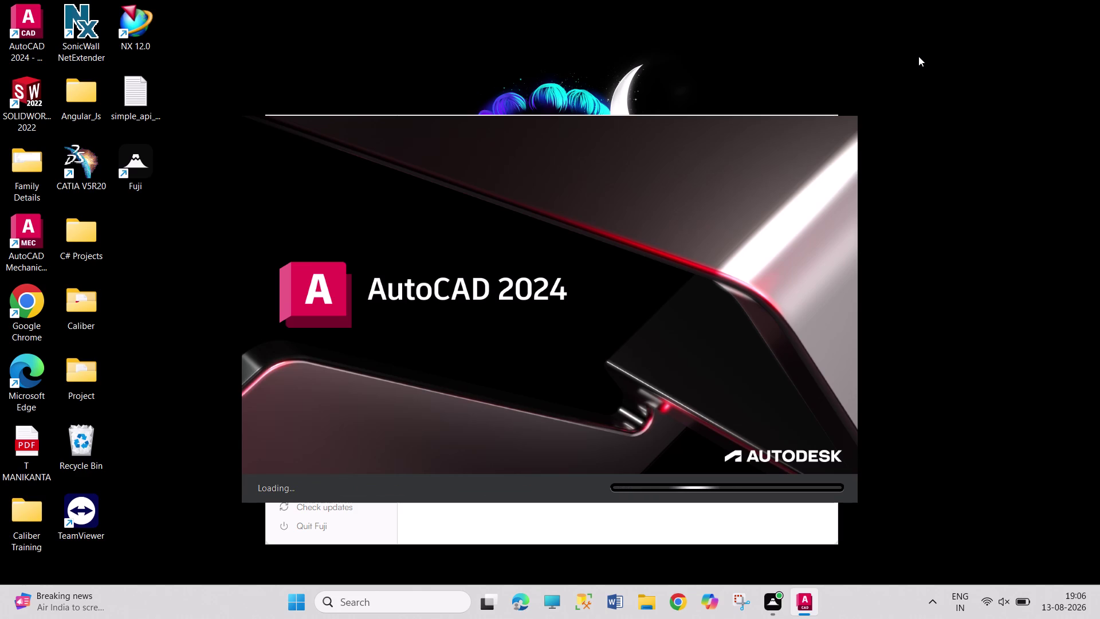
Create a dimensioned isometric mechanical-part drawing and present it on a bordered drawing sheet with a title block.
Refresh the desktop twice while the AutoCAD 2024 splash screen loads.
drag(871, 0, 1083, 587)
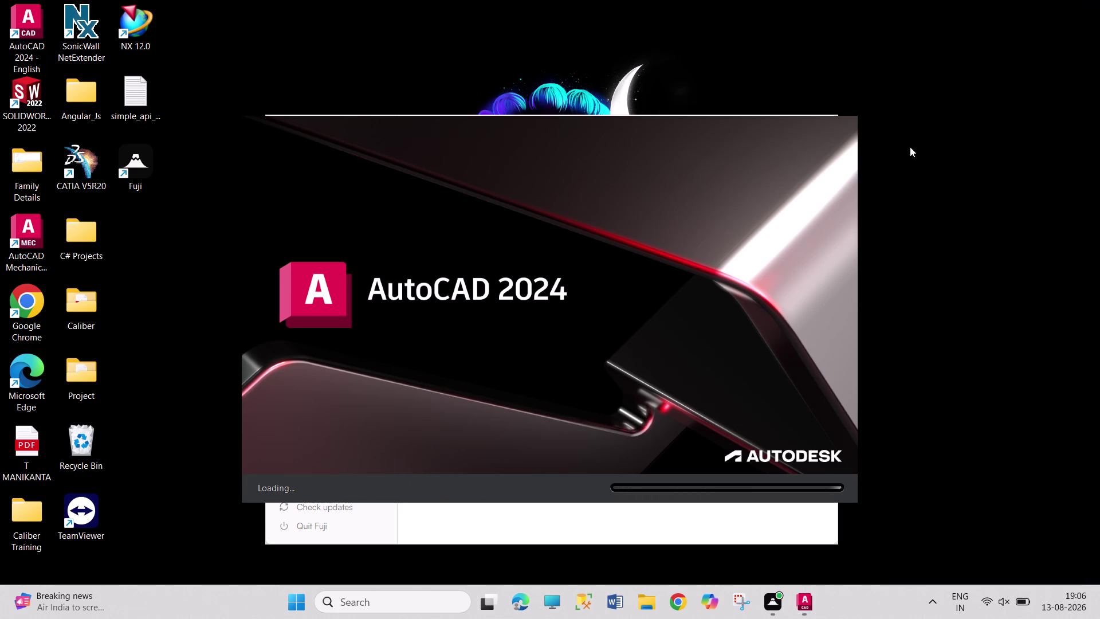
drag(864, 0, 1086, 597)
drag(861, 0, 1094, 483)
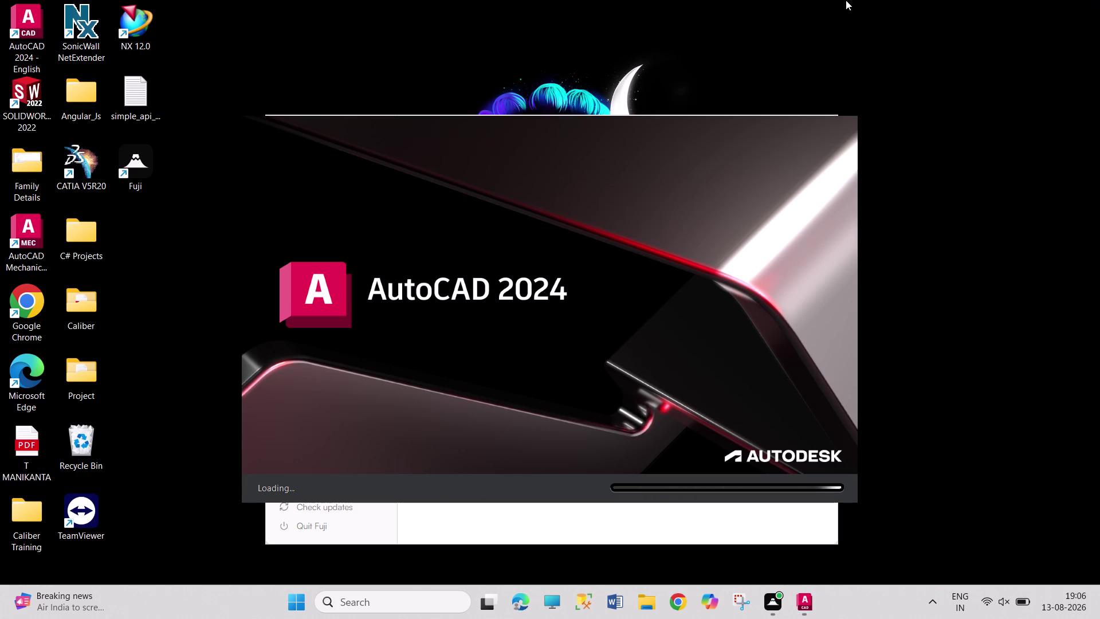
drag(842, 0, 1041, 603)
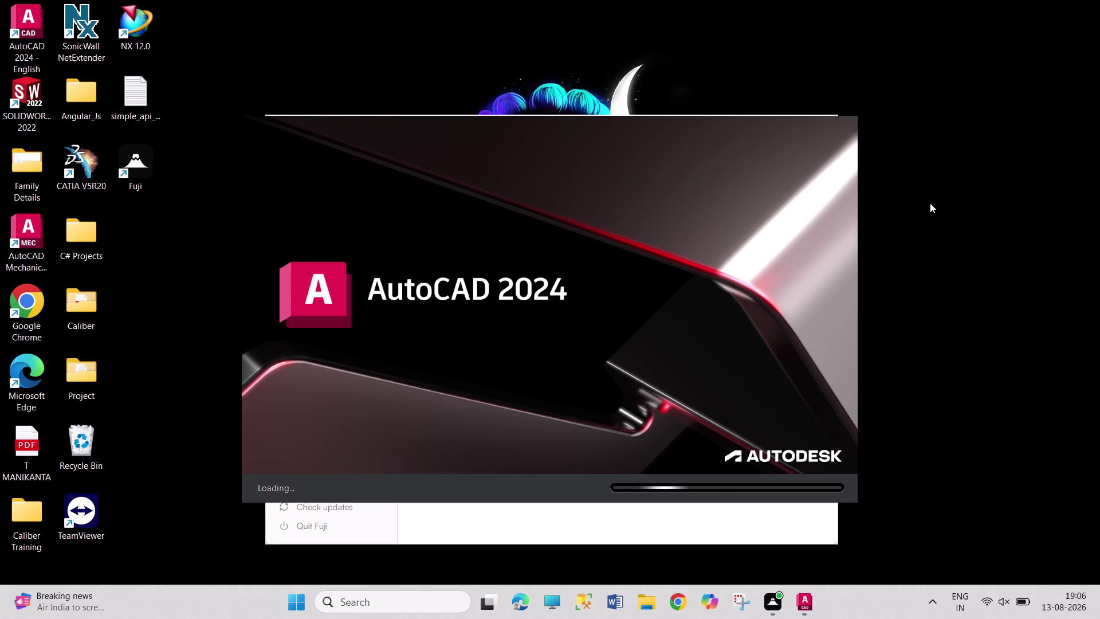
right_click(929, 203)
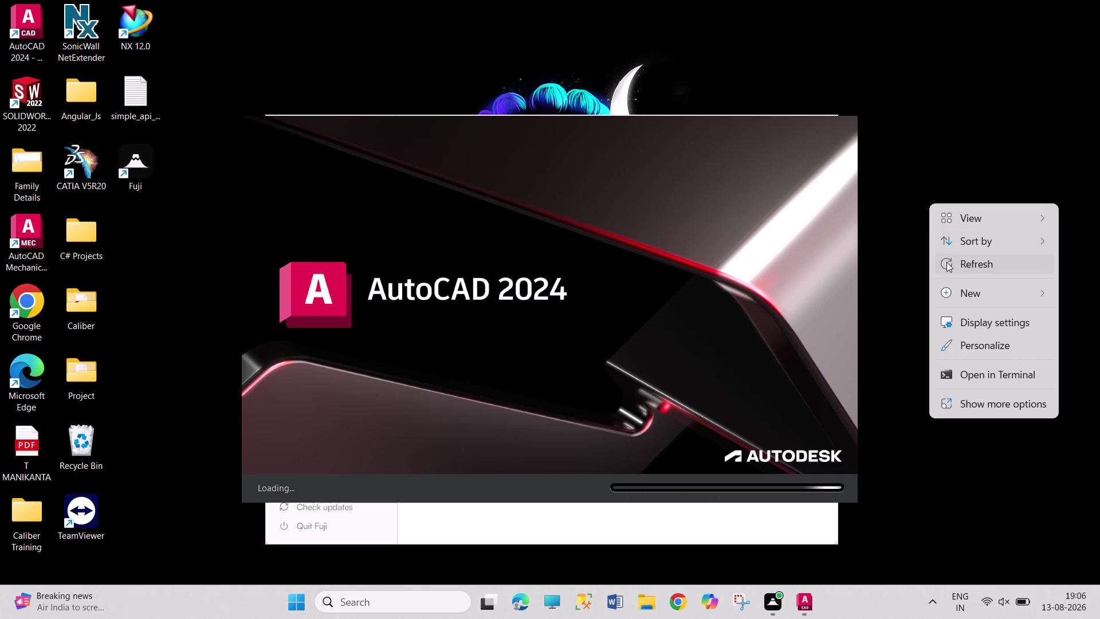
click(946, 262)
right_click(927, 204)
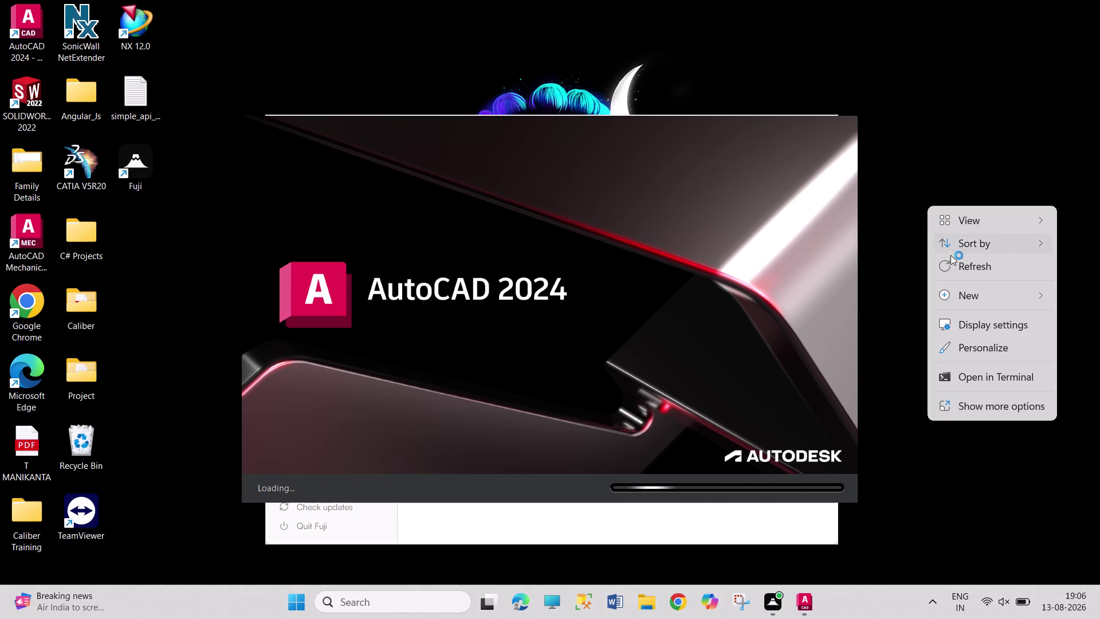
click(950, 261)
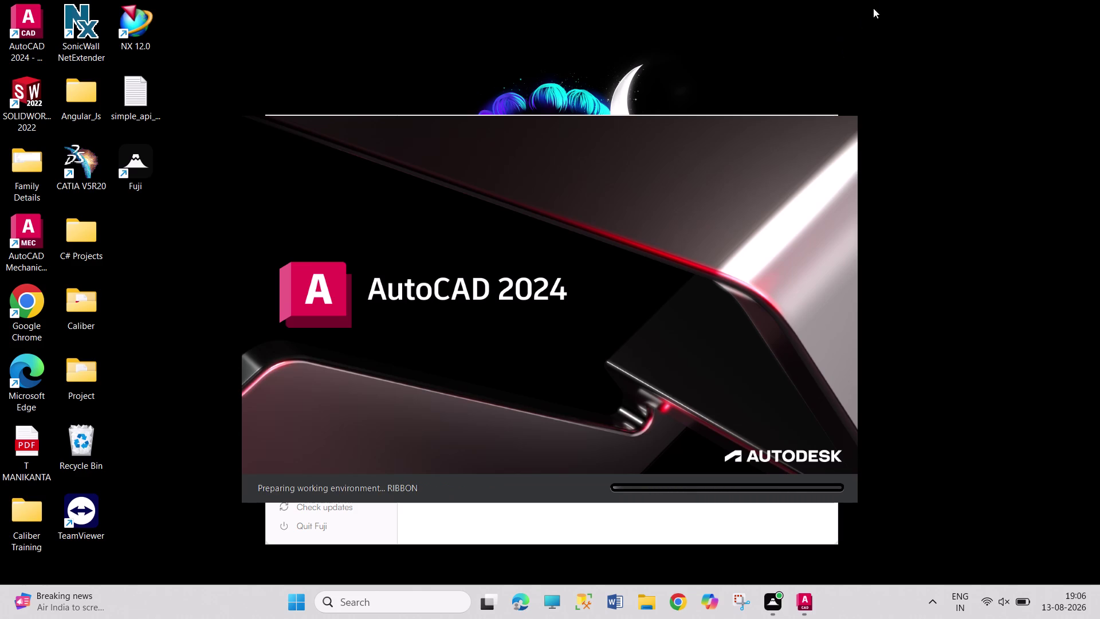
Wait for the AutoCAD 2024 main window to open.
drag(879, 0, 855, 159)
drag(856, 0, 898, 150)
drag(857, 0, 1010, 470)
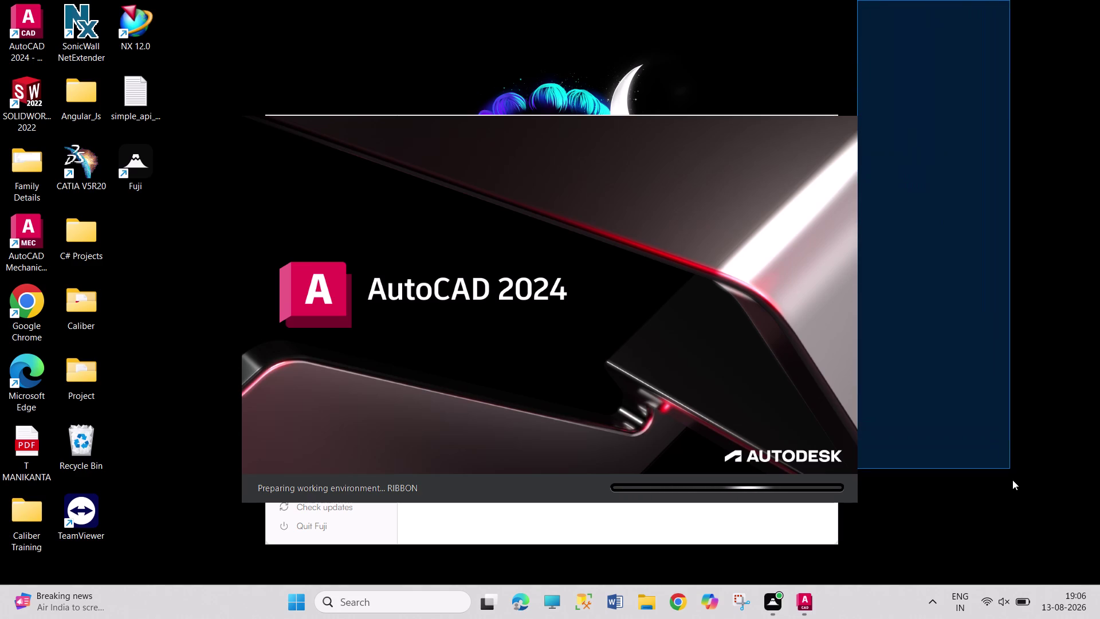
drag(1011, 470, 1099, 586)
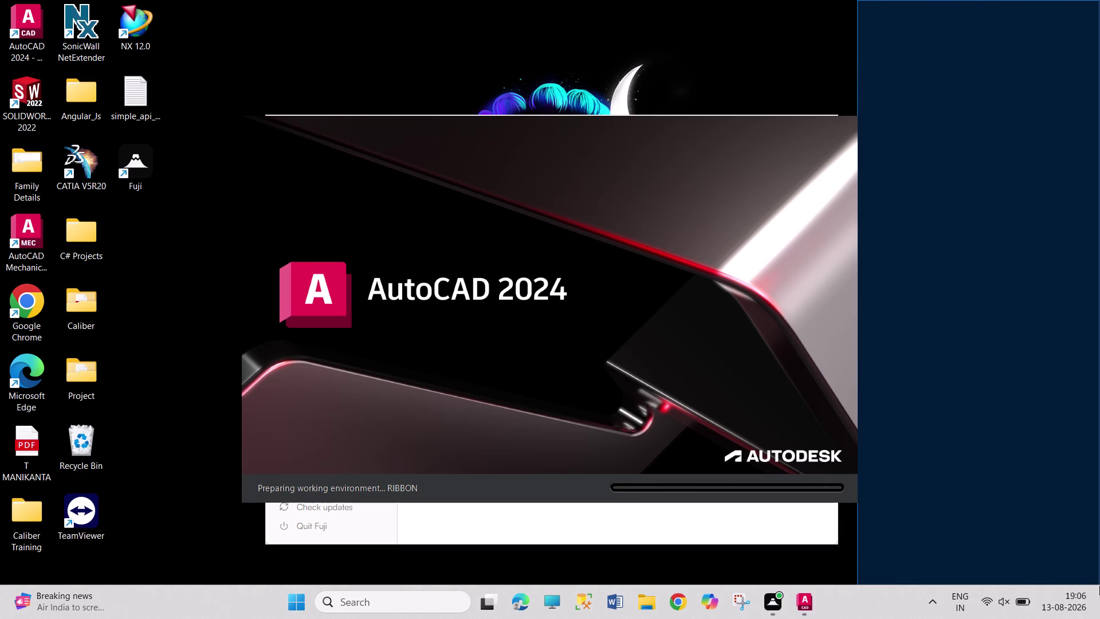
drag(1099, 585, 1099, 582)
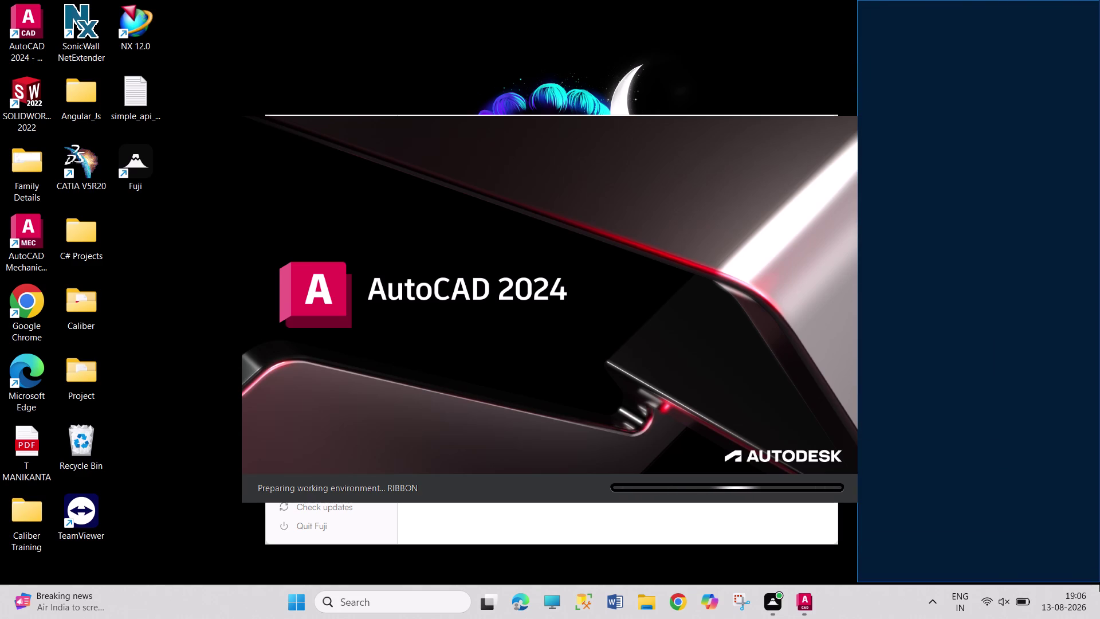
drag(1099, 582, 1019, 486)
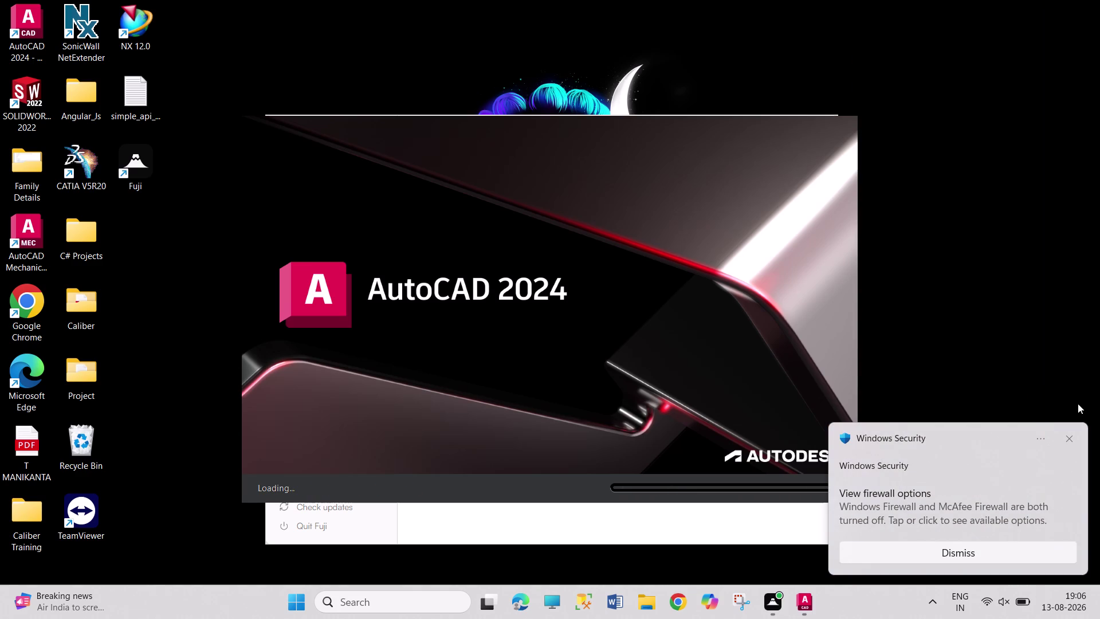
click(1070, 437)
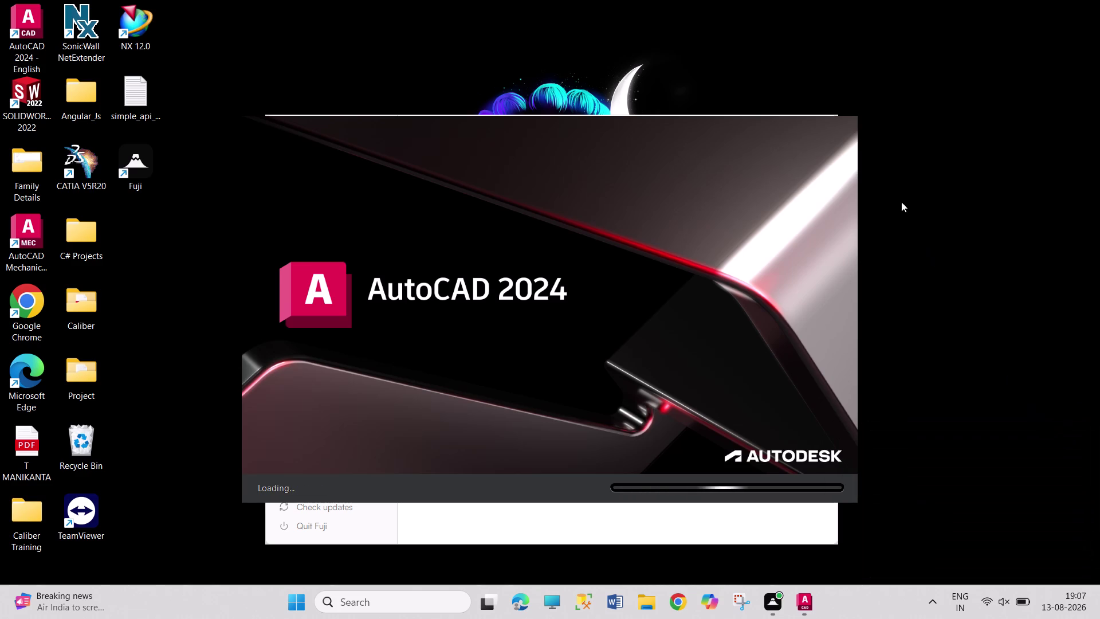
drag(862, 114, 882, 246)
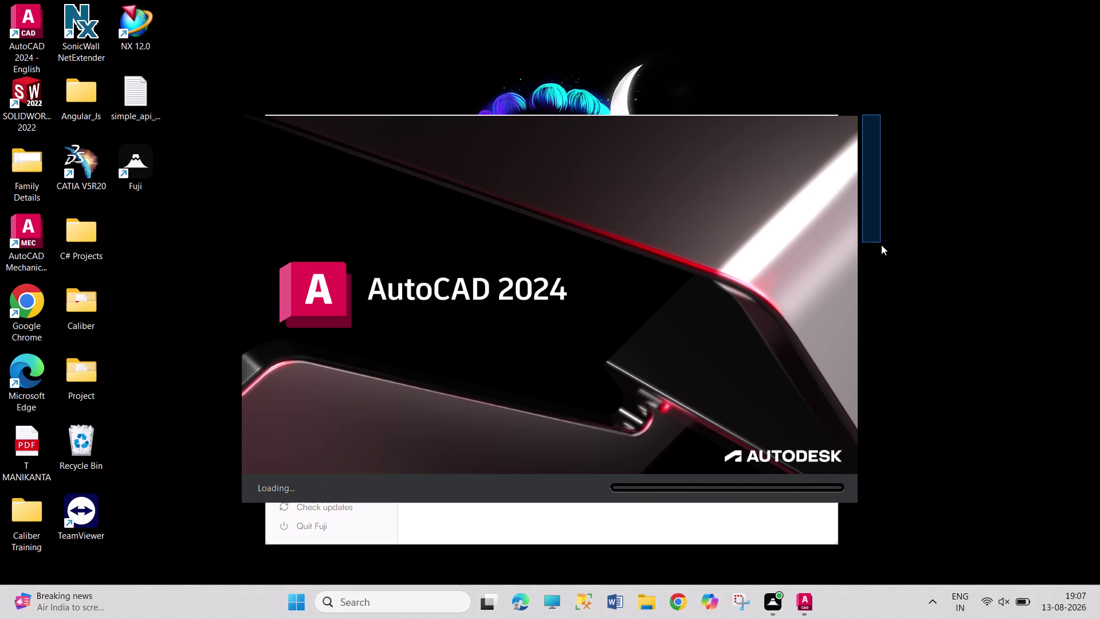
drag(882, 245, 942, 489)
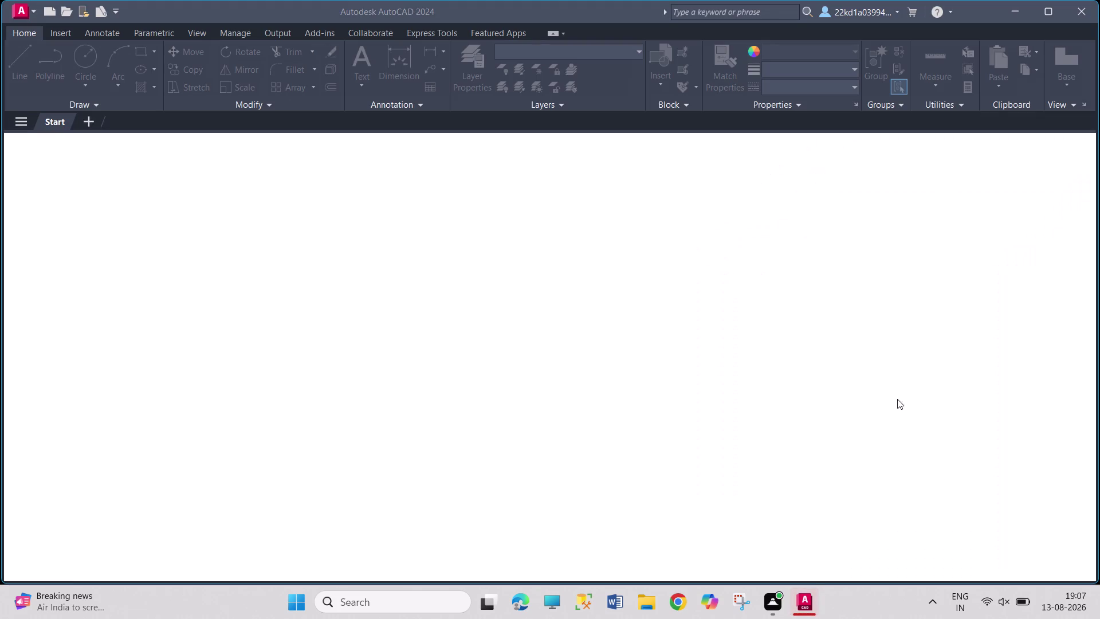
Go to Pictures > Screenshots in File Explorer and open Screenshot 2026-08-13 190541.
click(643, 603)
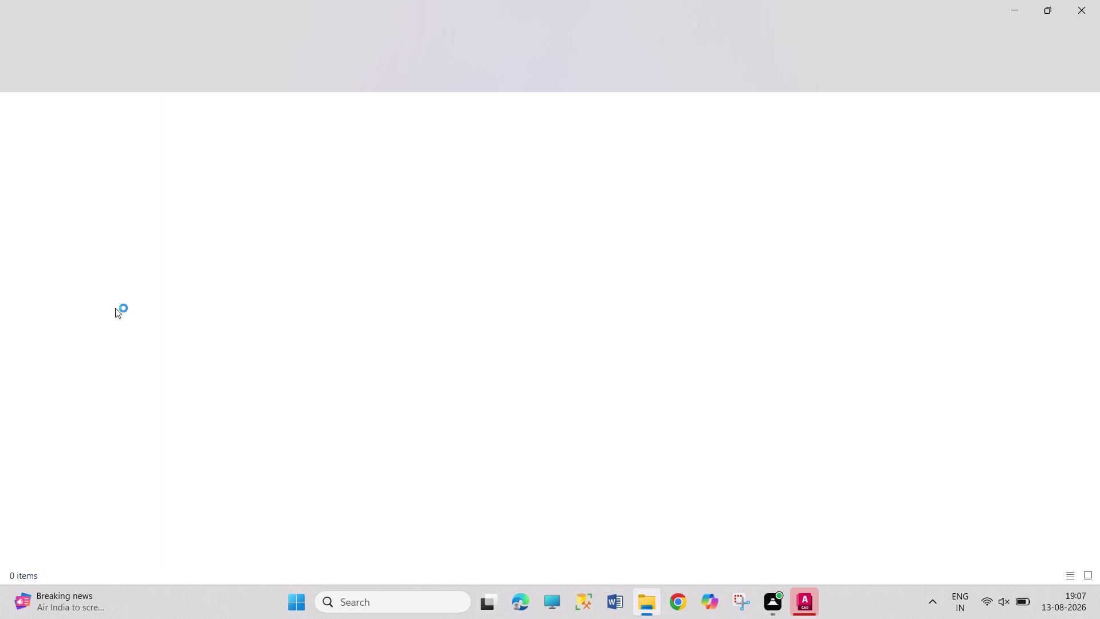
click(108, 366)
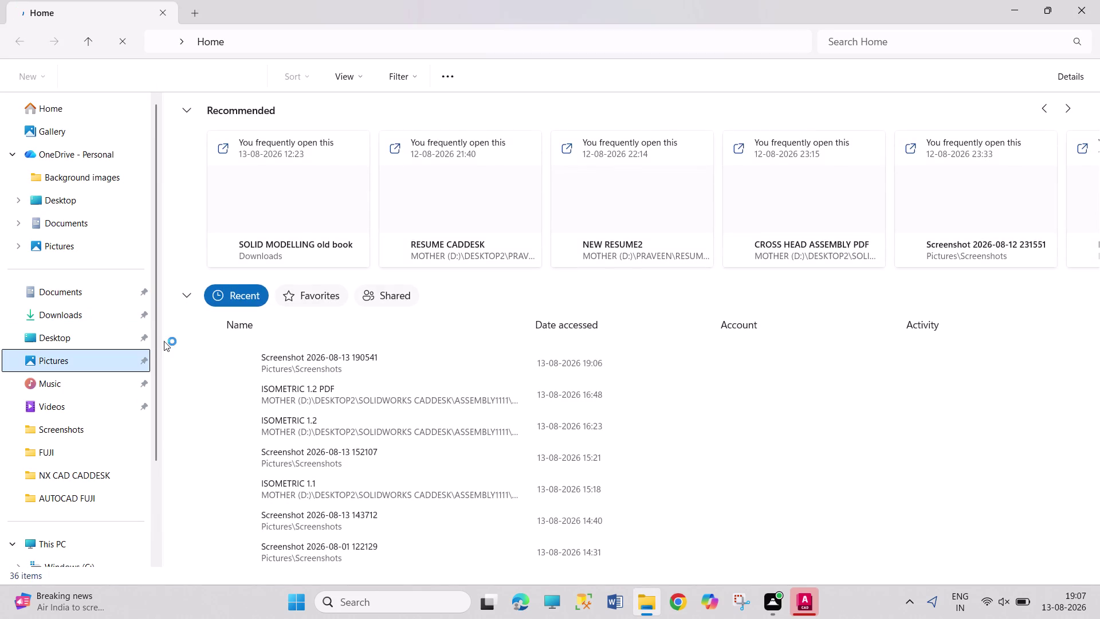
click(376, 142)
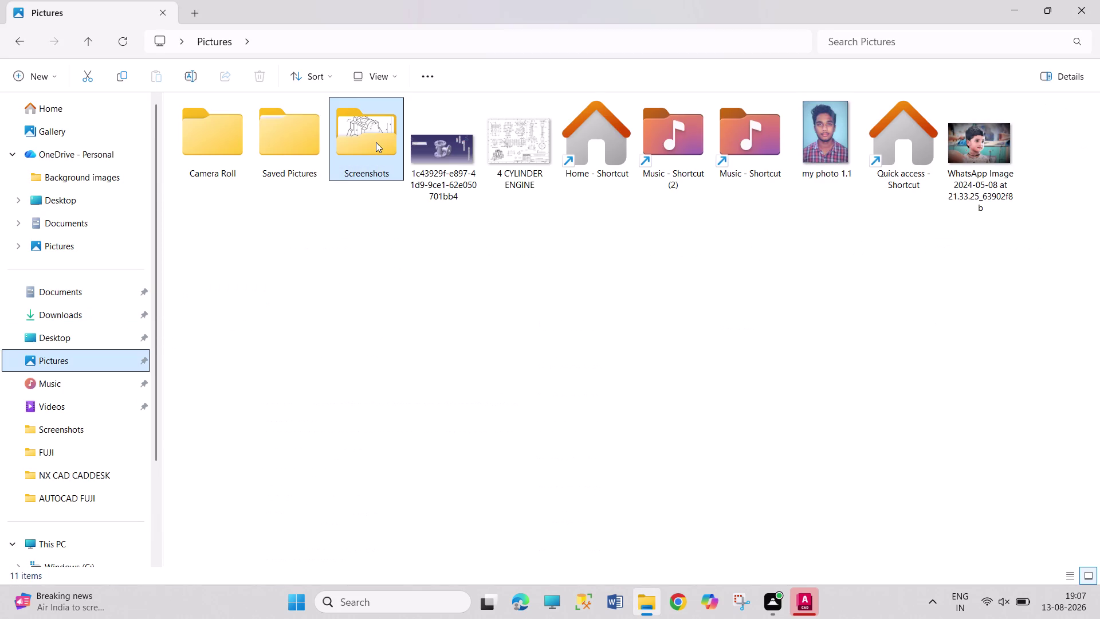
click(376, 142)
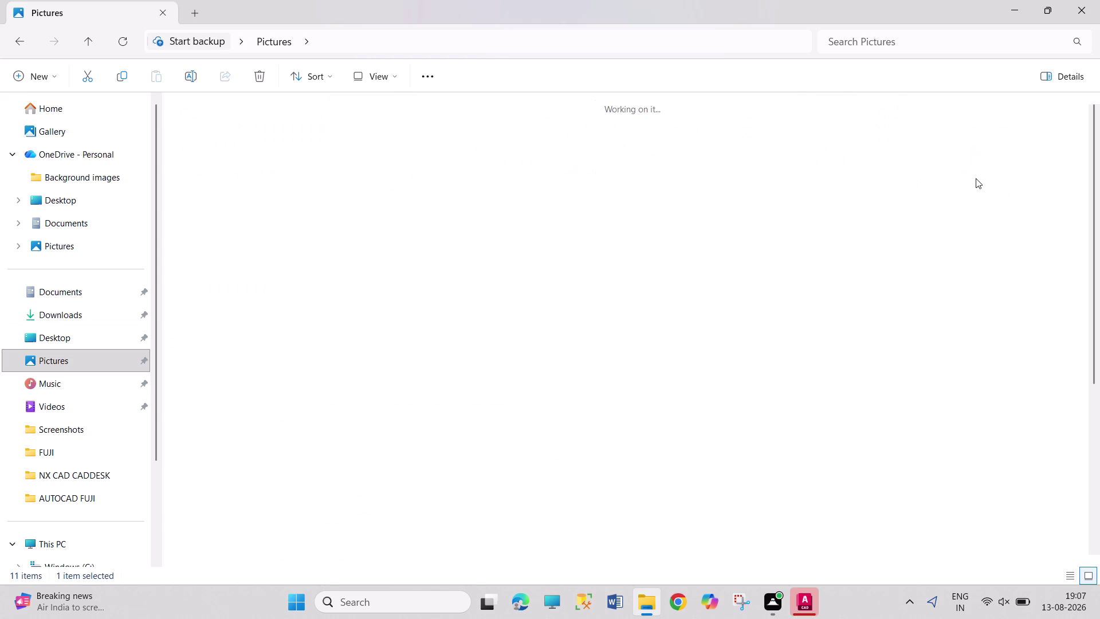
drag(1098, 156, 1082, 363)
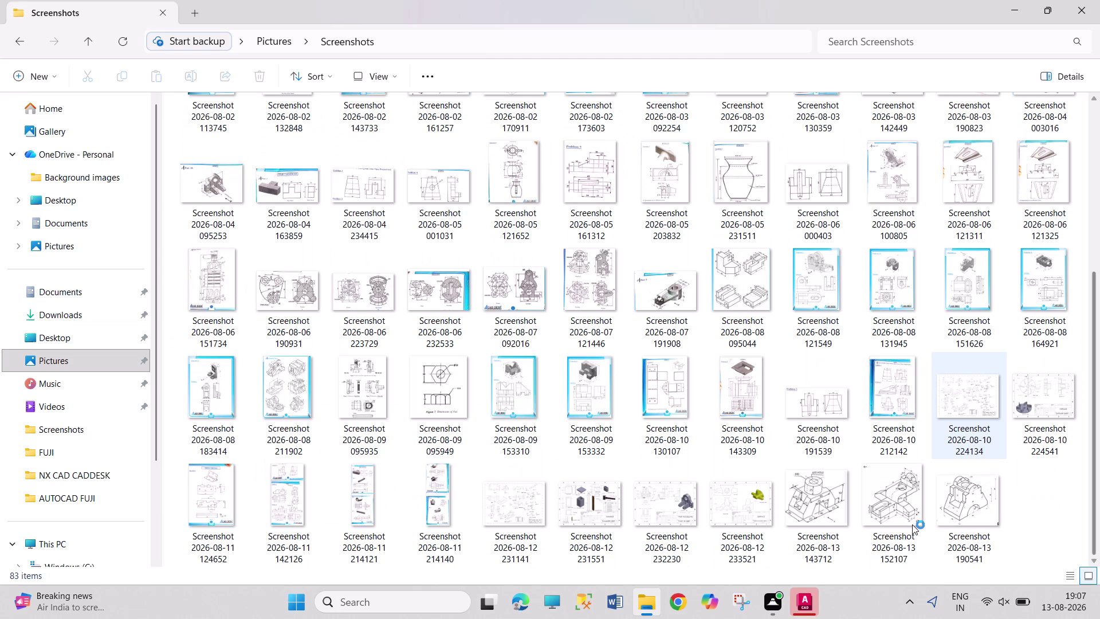
click(959, 513)
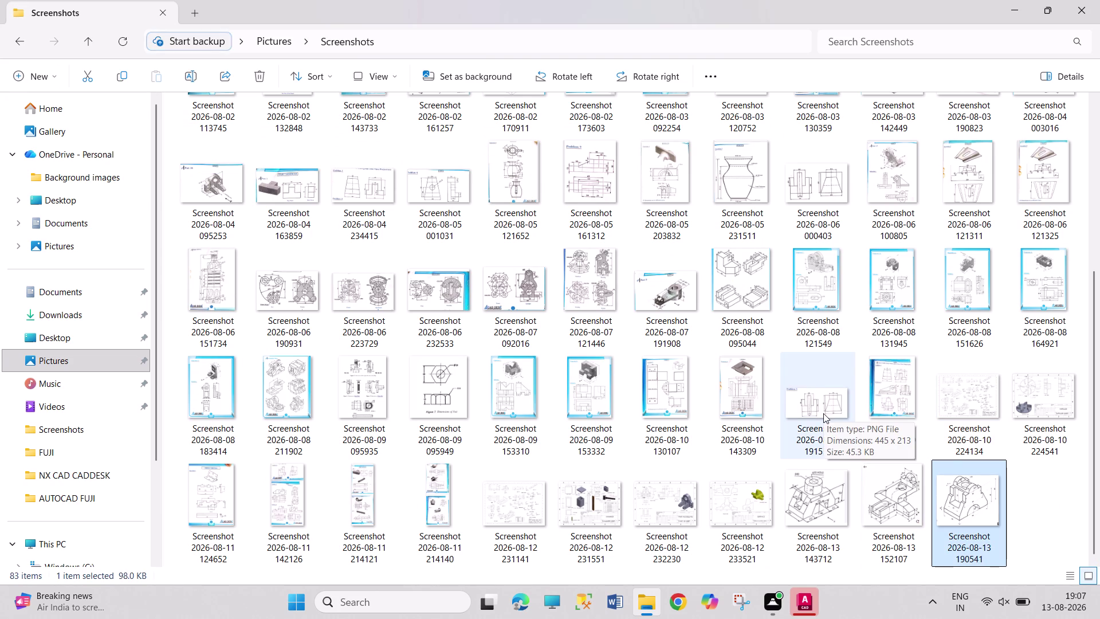
double_click(972, 486)
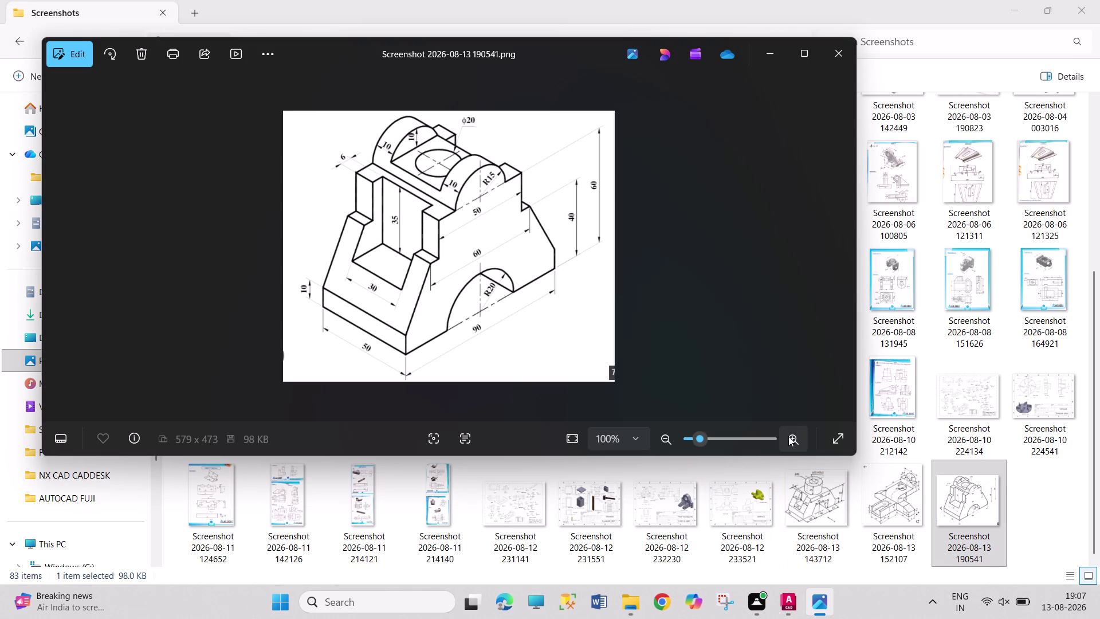
Zoom into the bracket reference drawing and maximize the Photos window.
triple_click(789, 436)
click(788, 436)
click(803, 44)
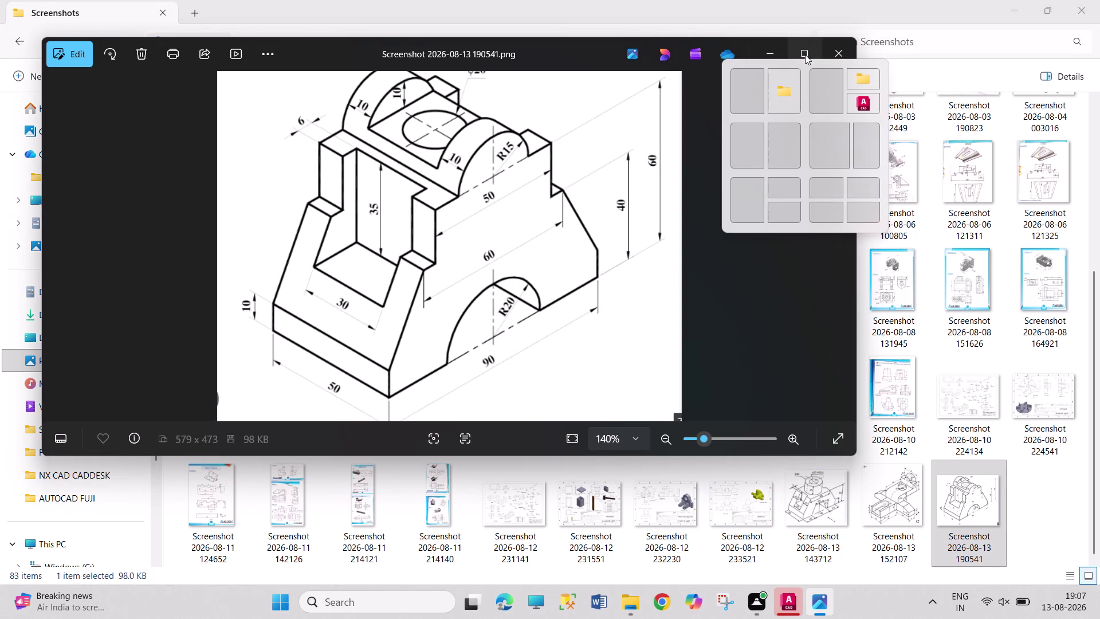
click(805, 54)
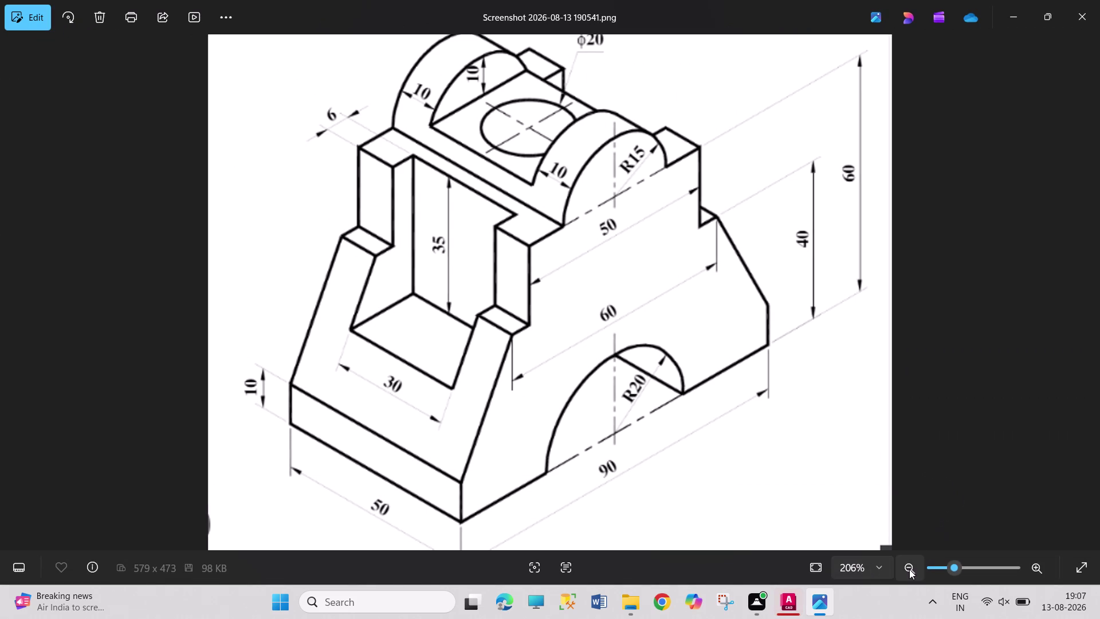
Shrink the drawing to fit the screen, then return to AutoCAD.
triple_click(909, 569)
click(1032, 566)
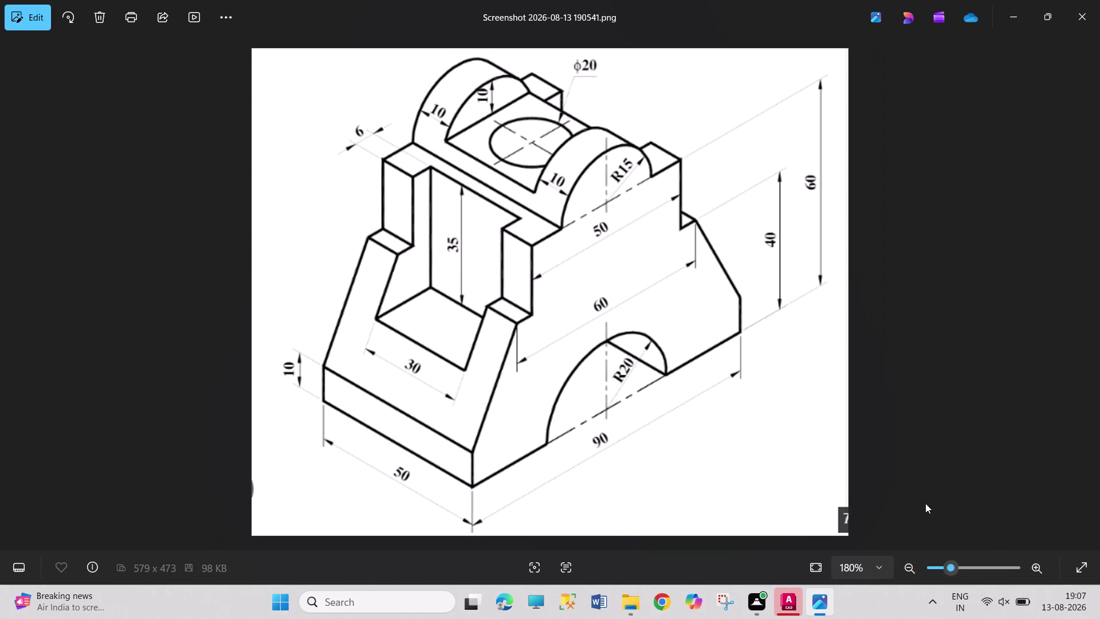
click(782, 608)
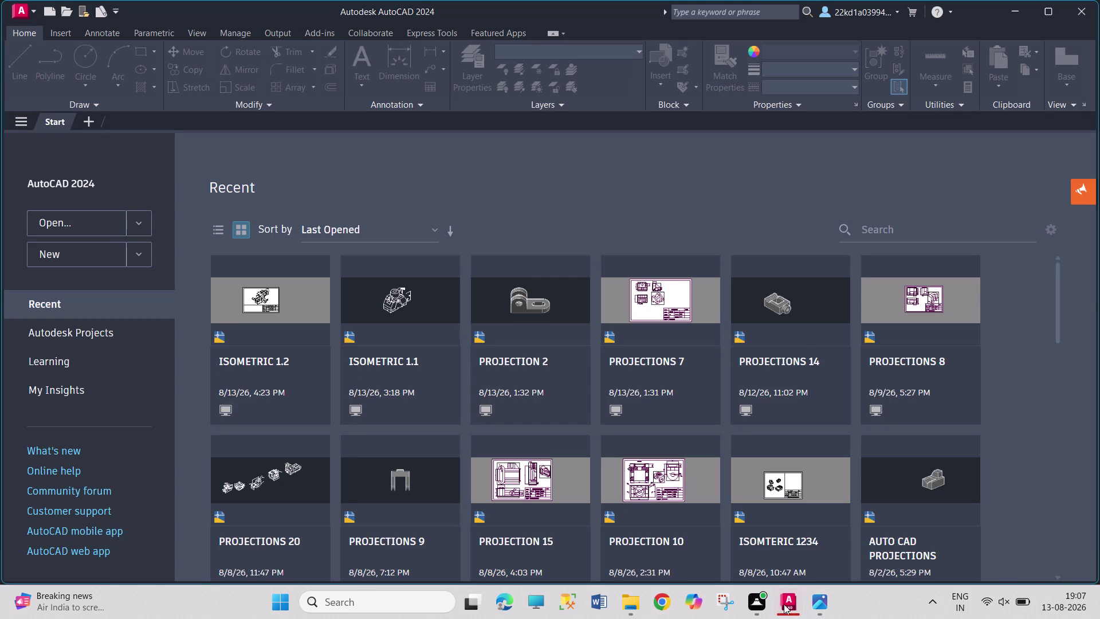
Create a new blank Drawing1 and turn on Isometric Drafting.
click(94, 261)
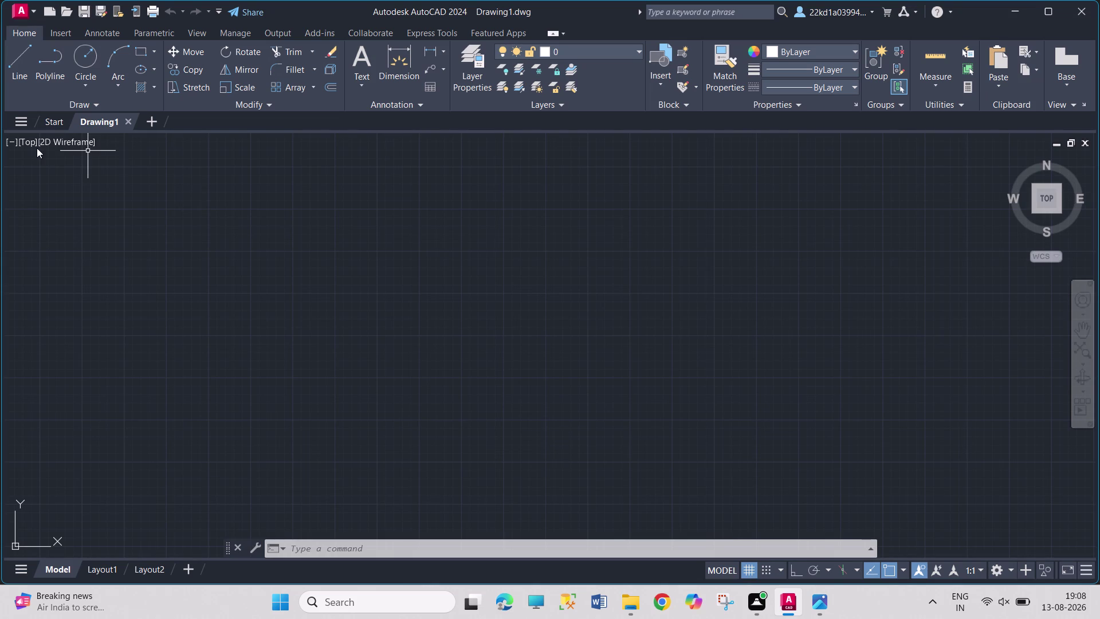
click(841, 571)
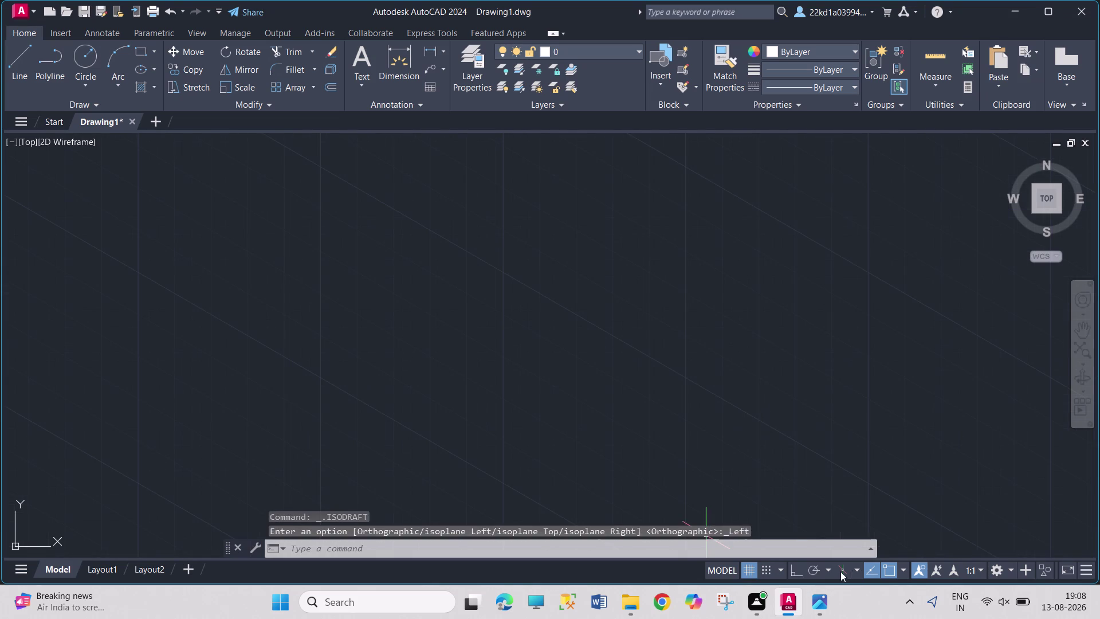
With Ortho on, draw a 50-unit isometric line, then a 25-unit edge on Isoplane Top.
click(12, 72)
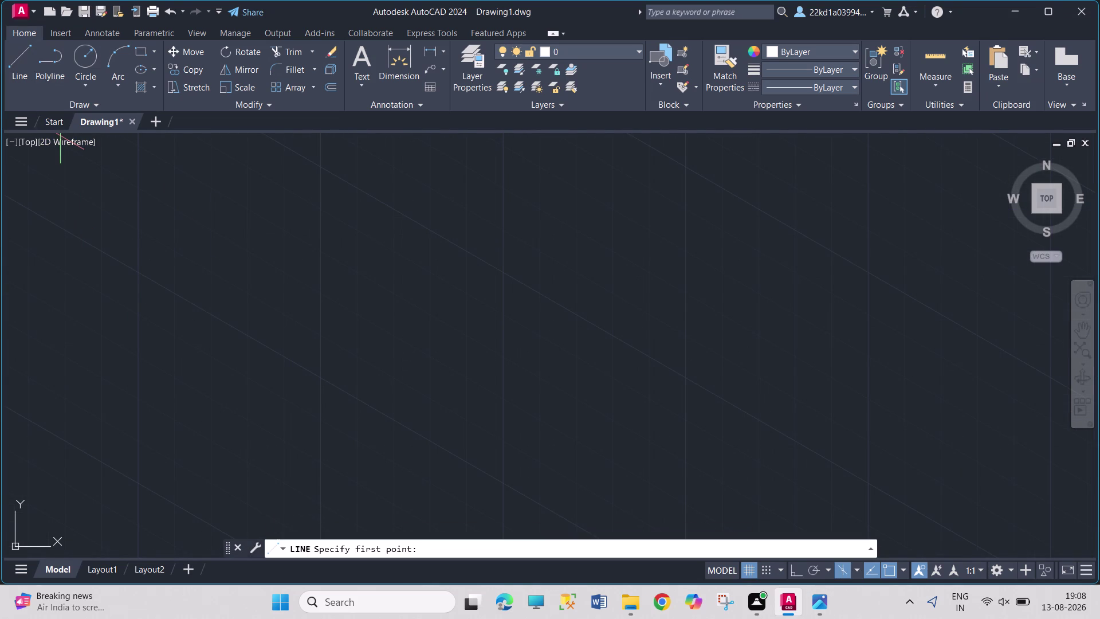
click(247, 257)
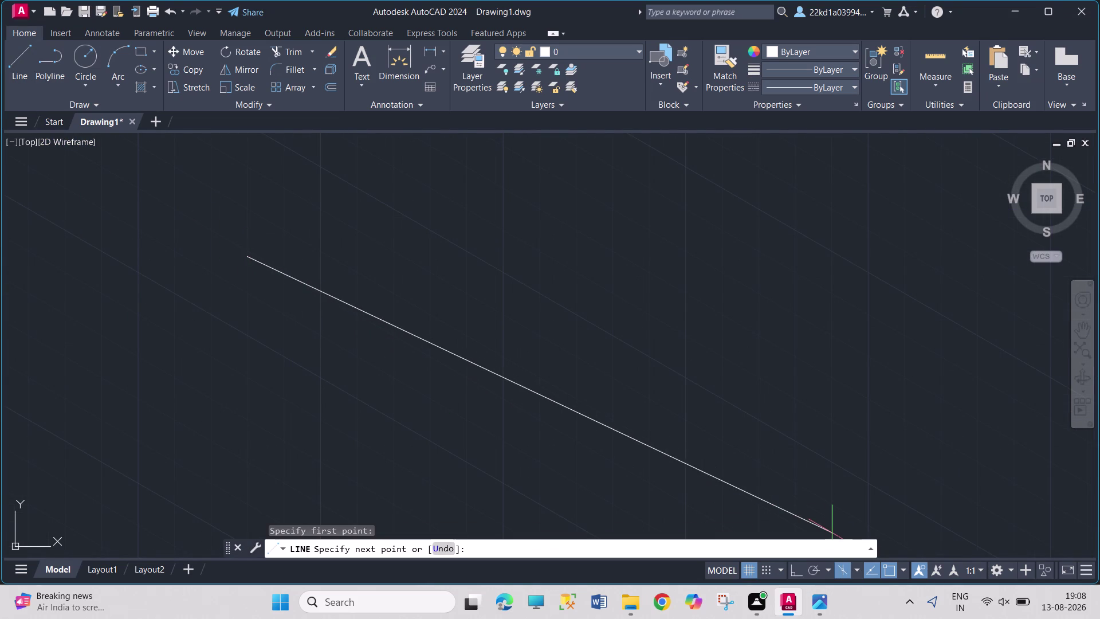
click(796, 565)
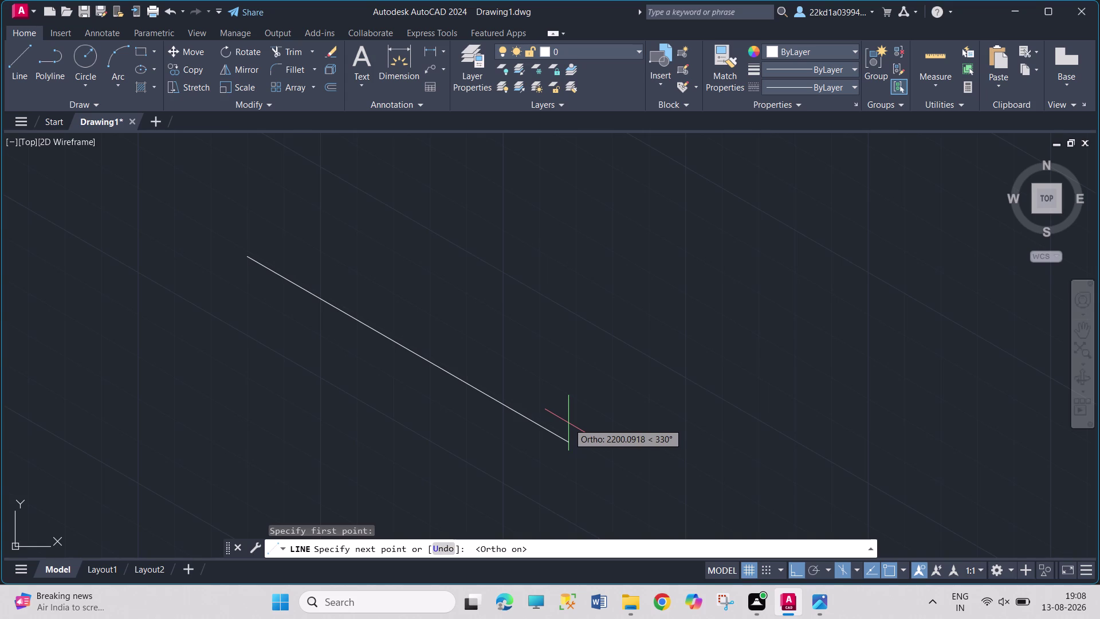
text(50)
key(Return)
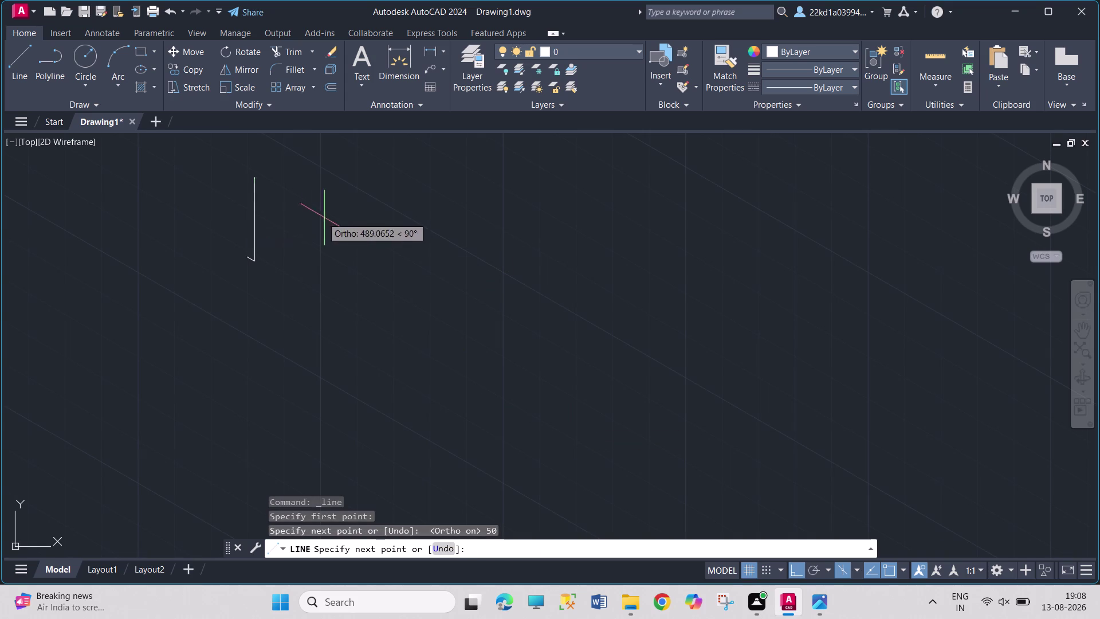
scroll(up, 3)
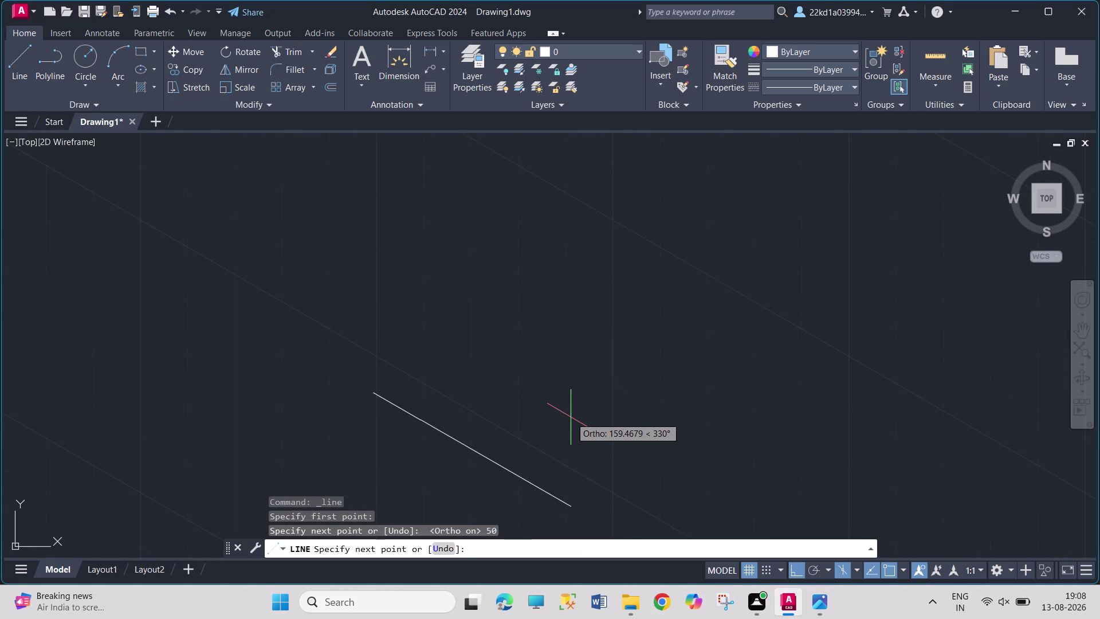
key(F5)
text(25)
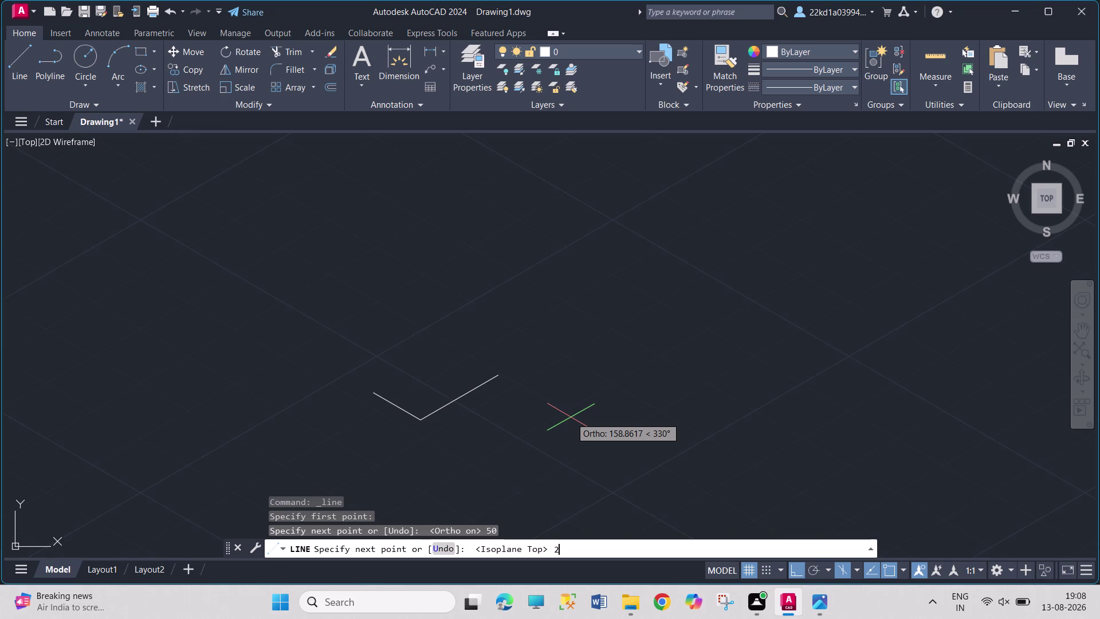
key(Return)
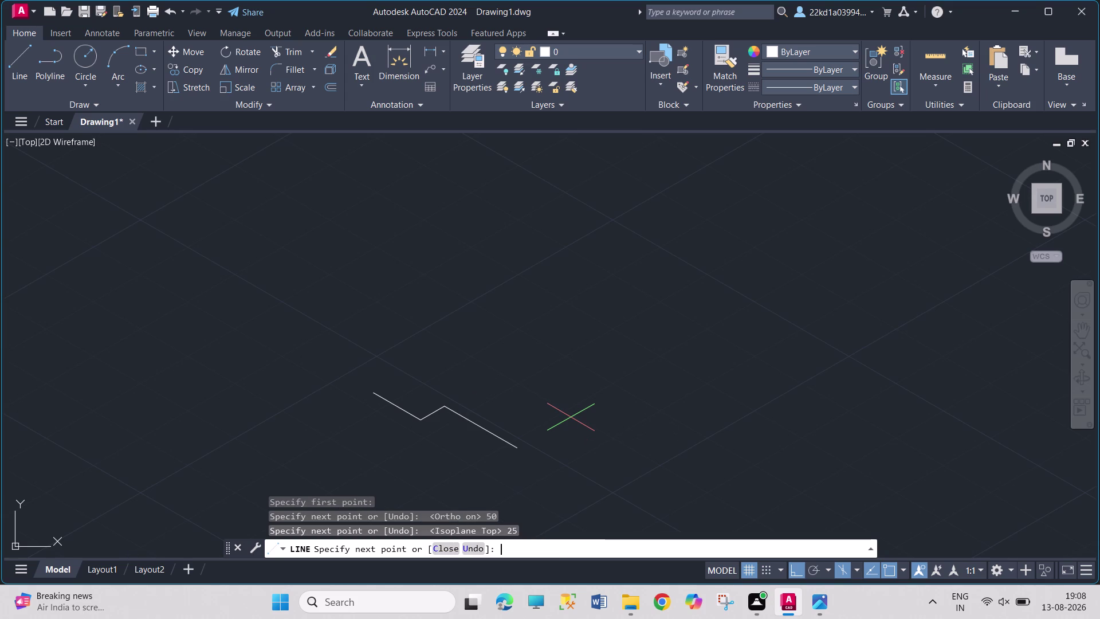
key(Escape)
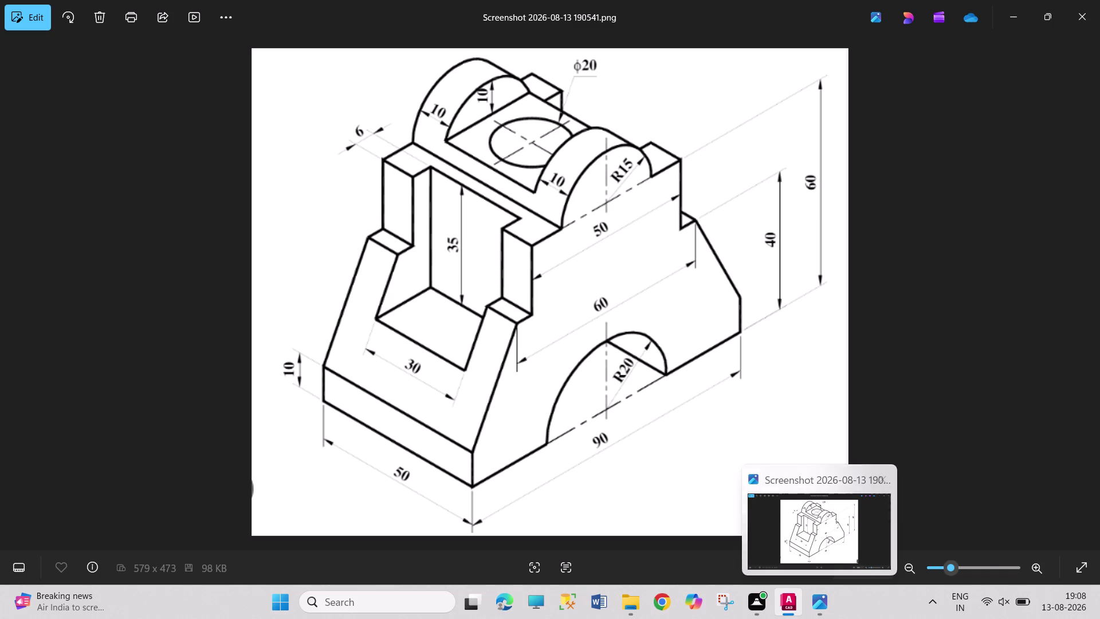
click(14, 69)
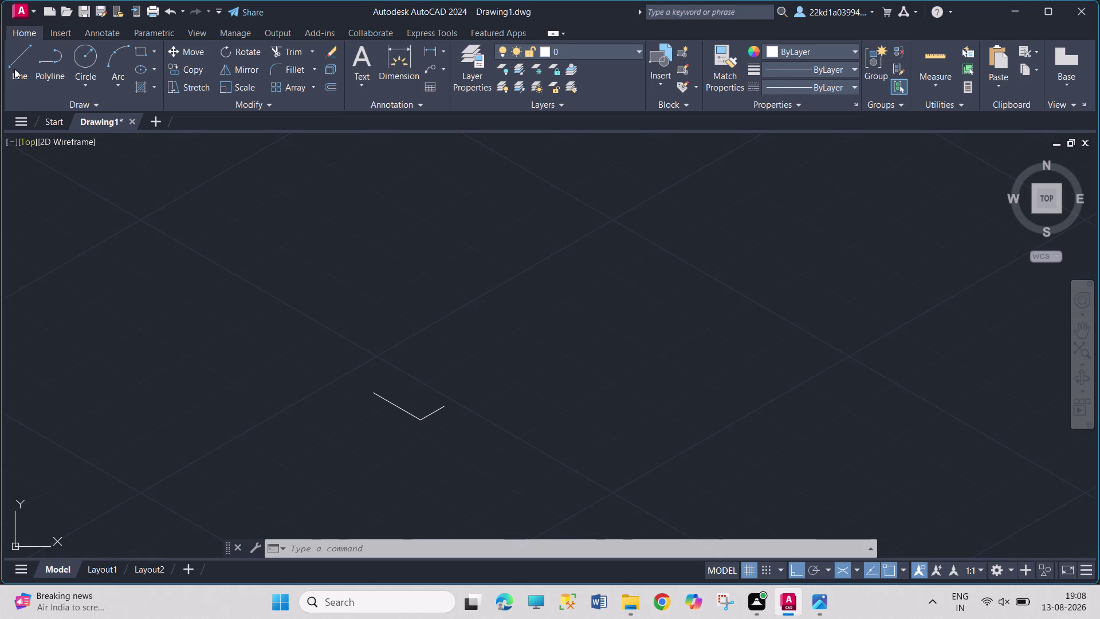
text(T)
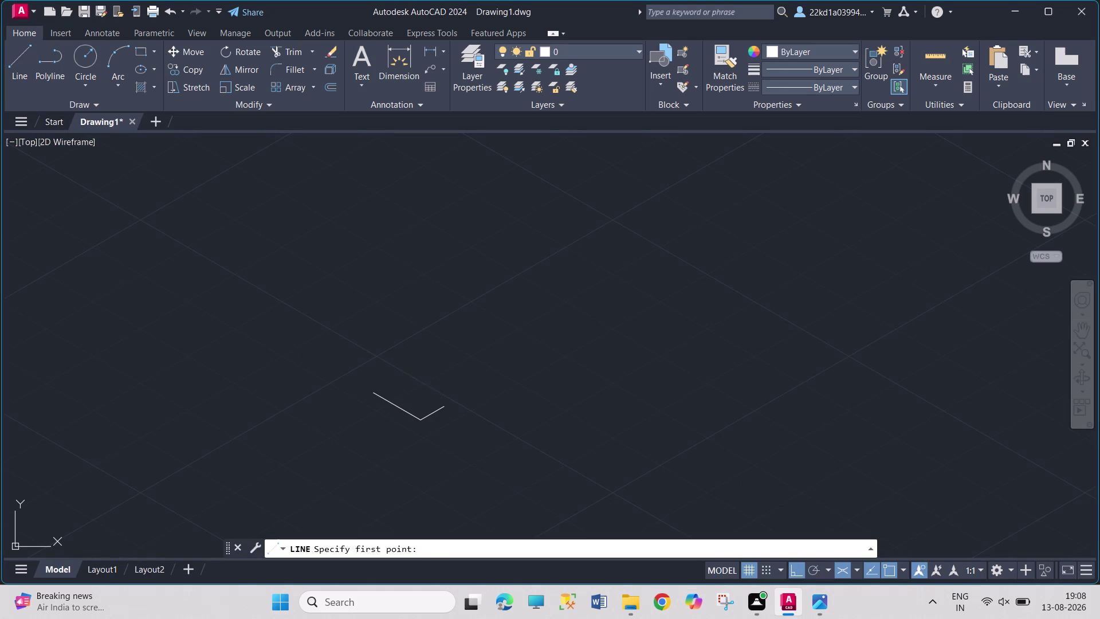
text(K)
key(Return)
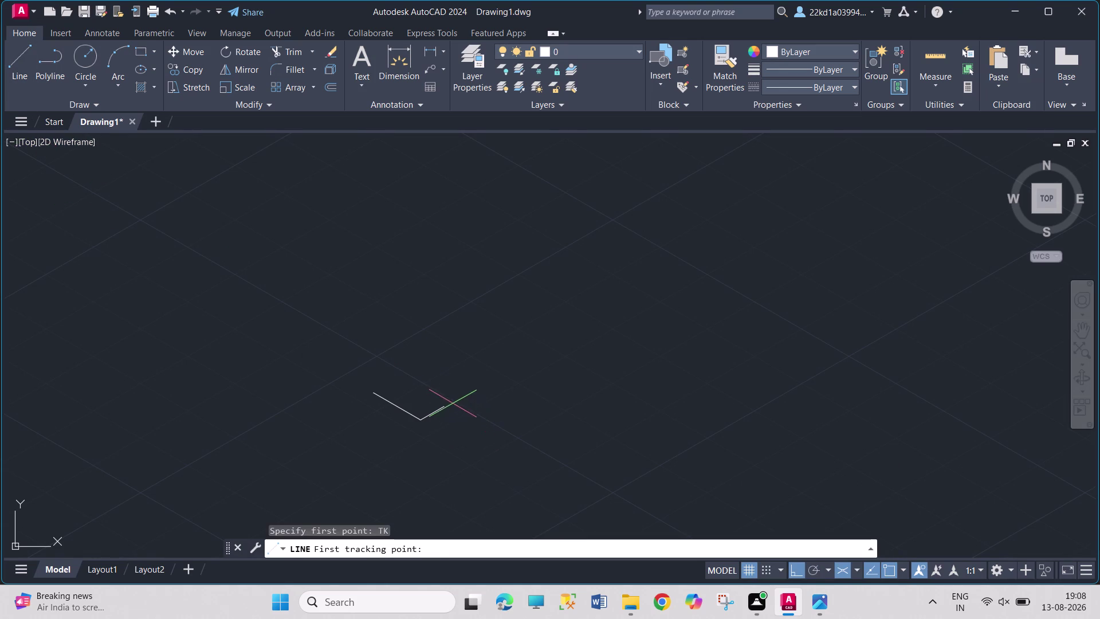
click(443, 405)
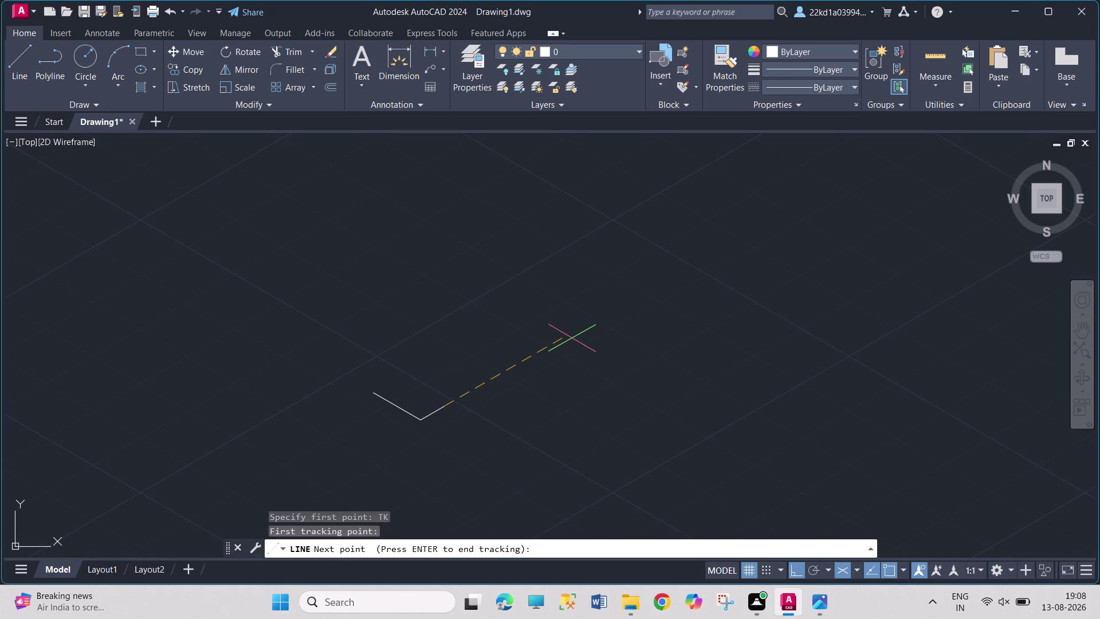
text(40)
key(Return)
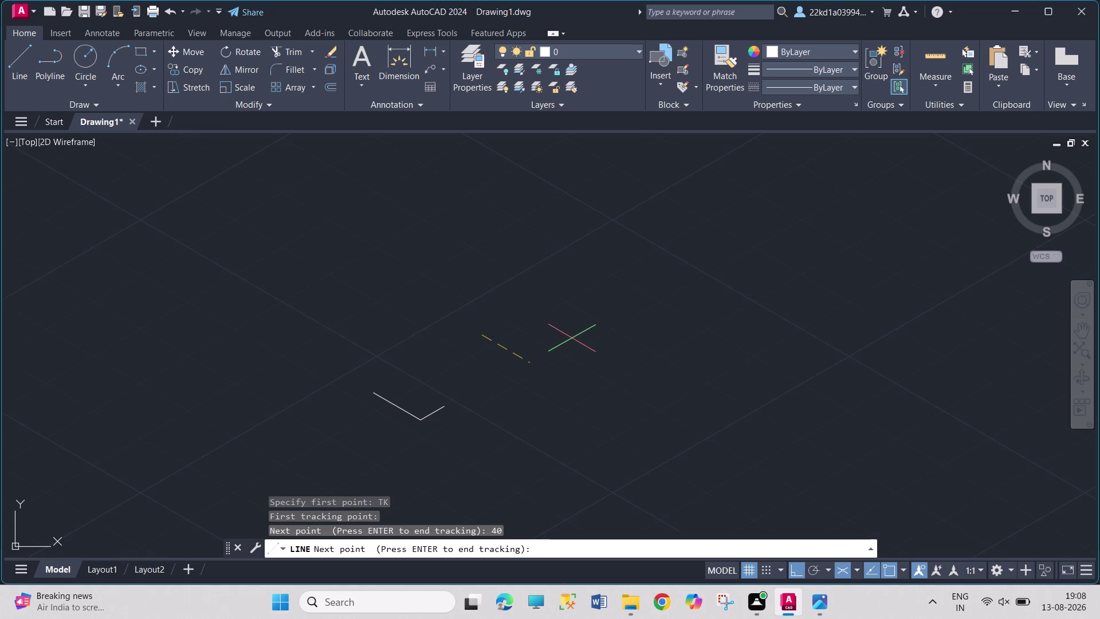
key(Return)
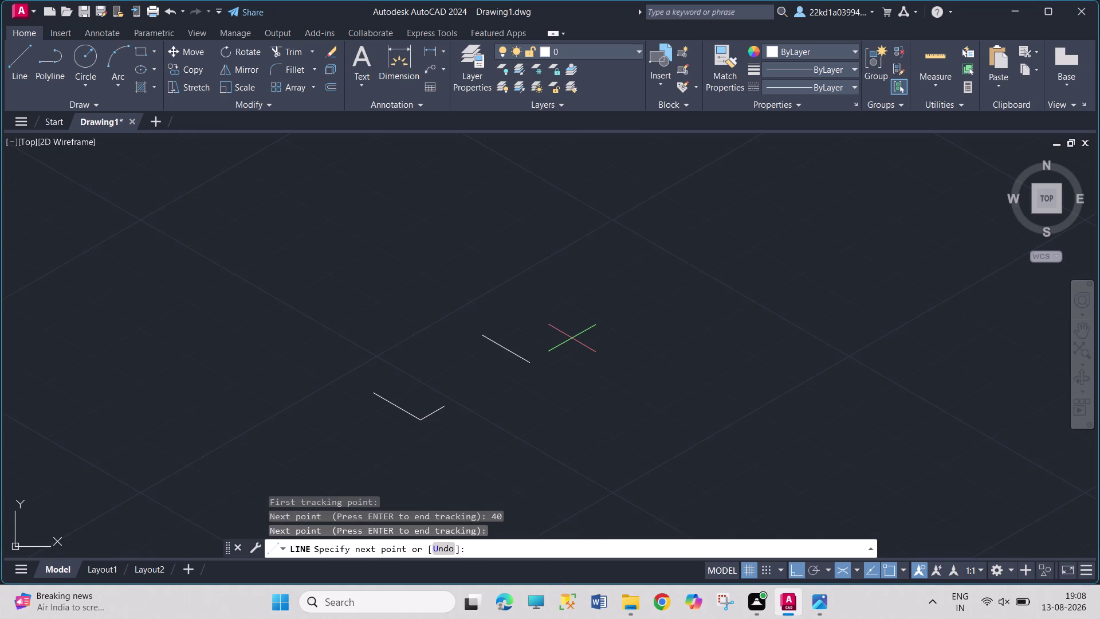
key(Escape)
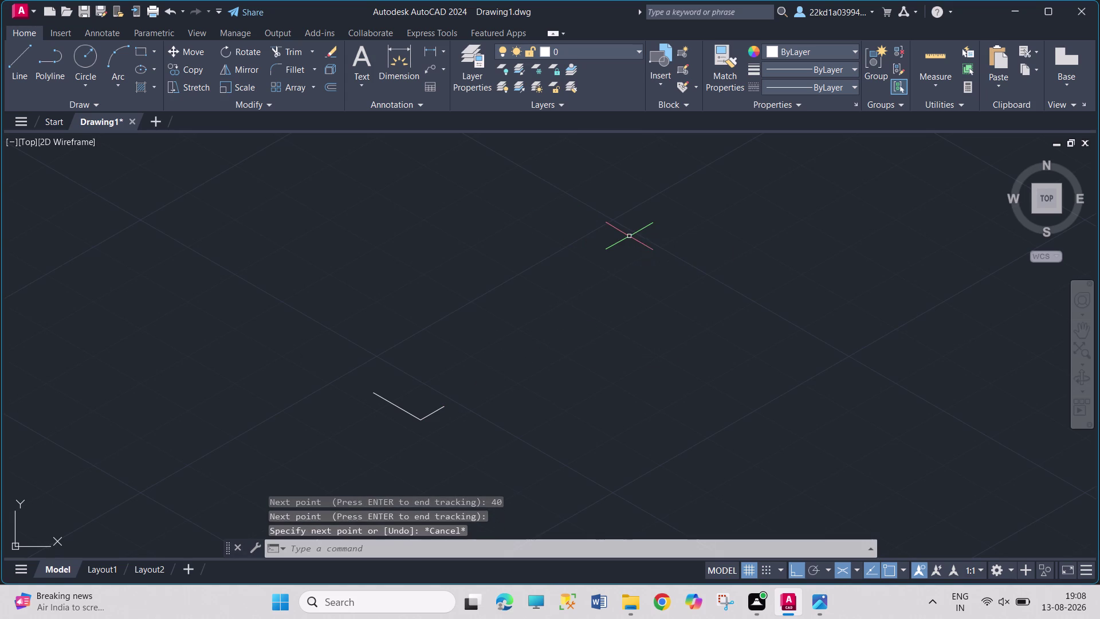
click(29, 61)
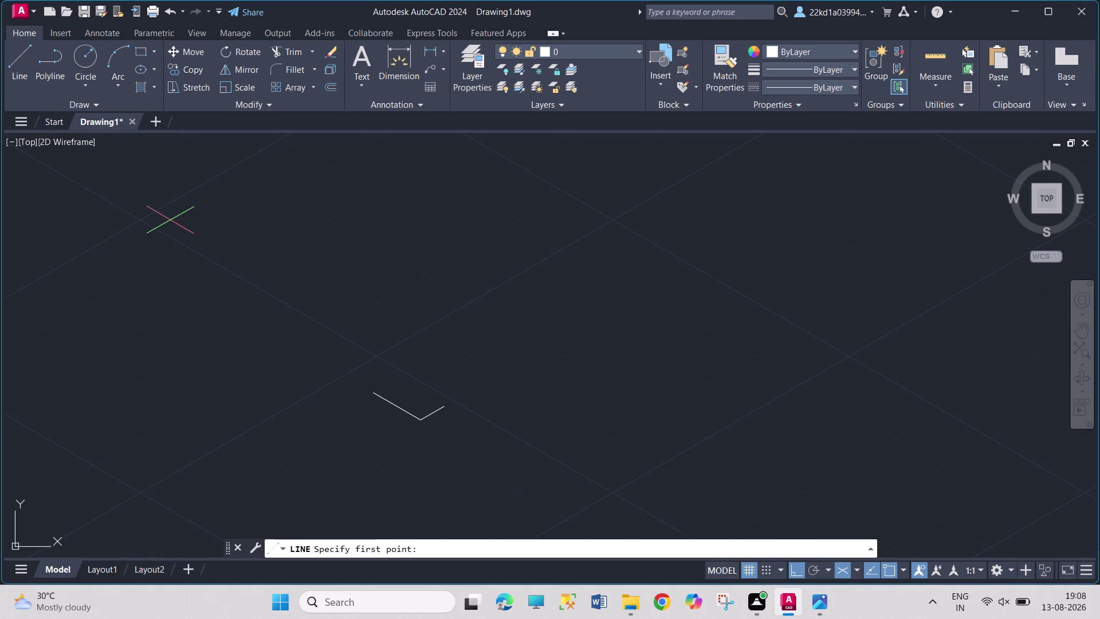
key(t)
key(k)
key(Return)
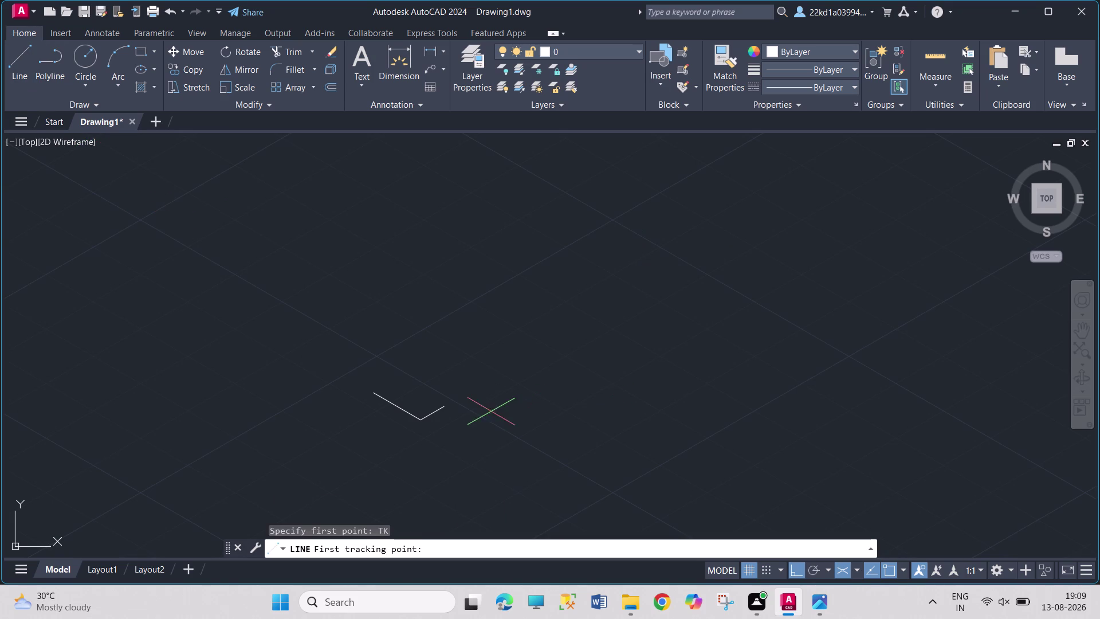
click(444, 409)
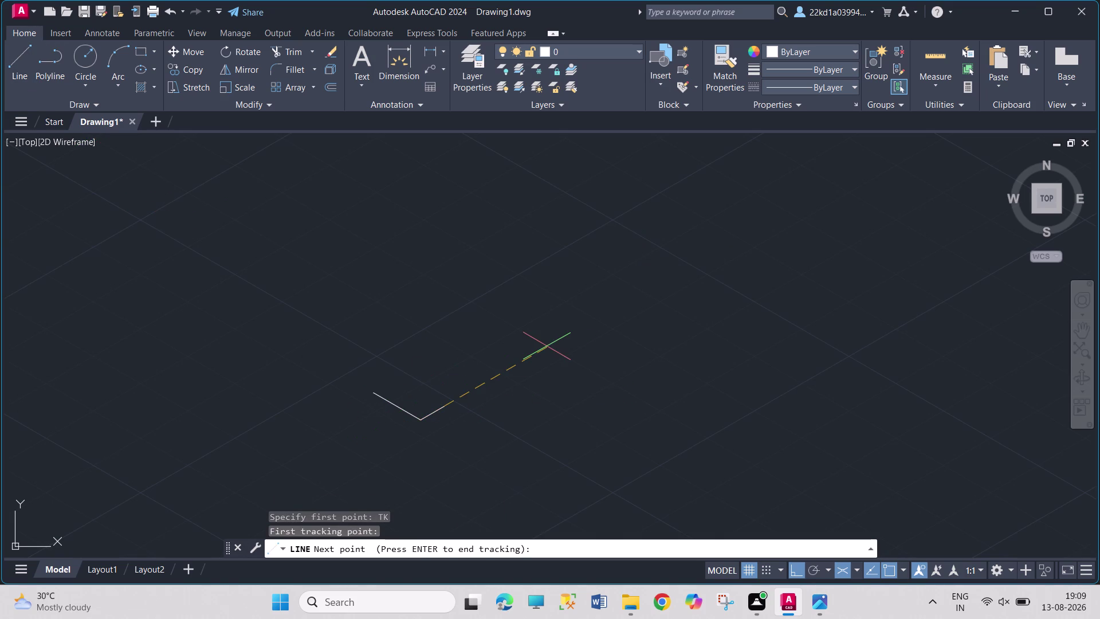
text(40)
key(Return)
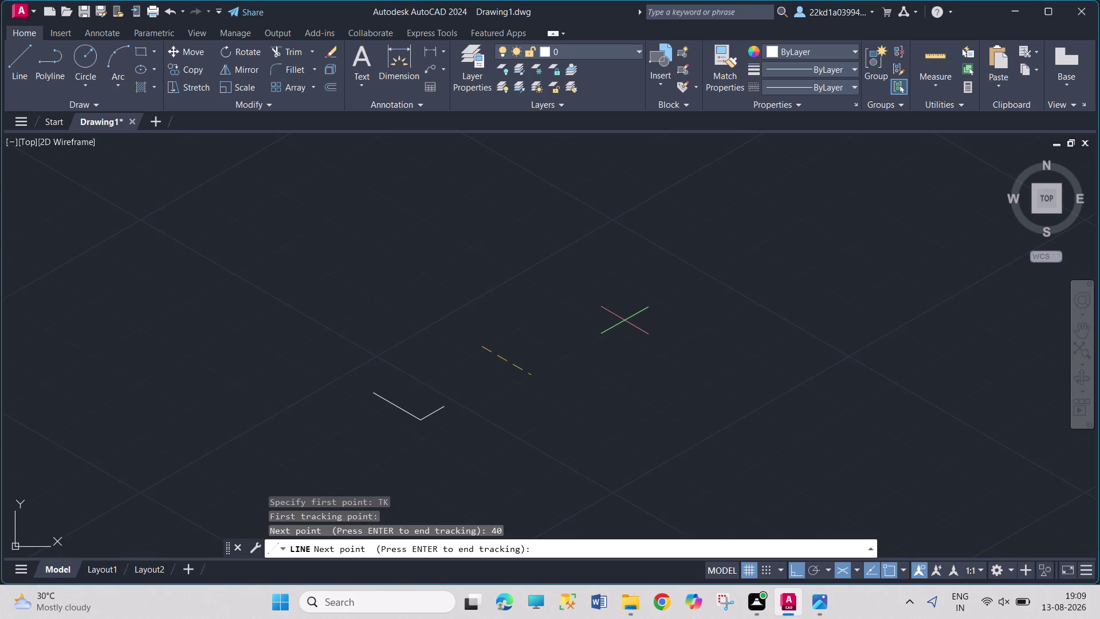
key(Escape)
key(Escape)
key(Escape)
key(Escape)
key(Escape)
key(Escape)
key(Escape)
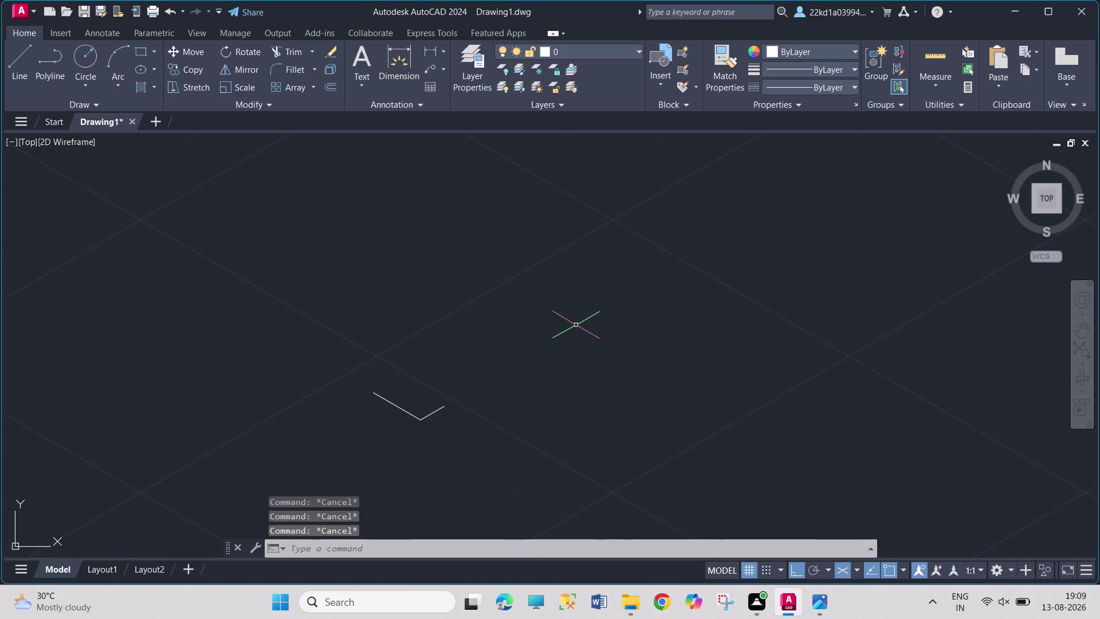
key(Escape)
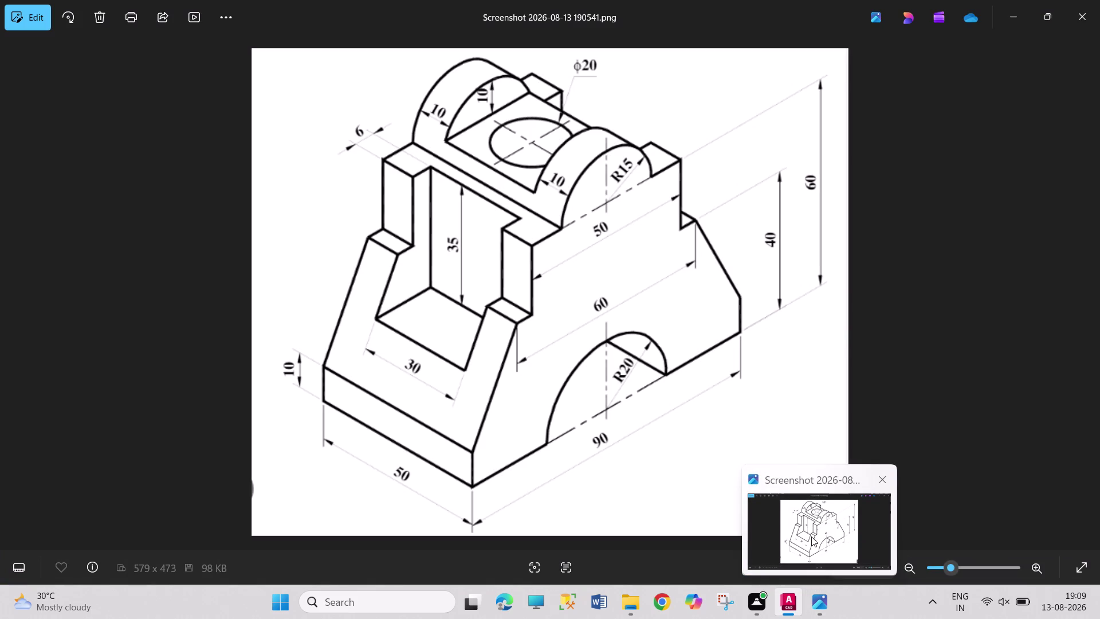
click(7, 67)
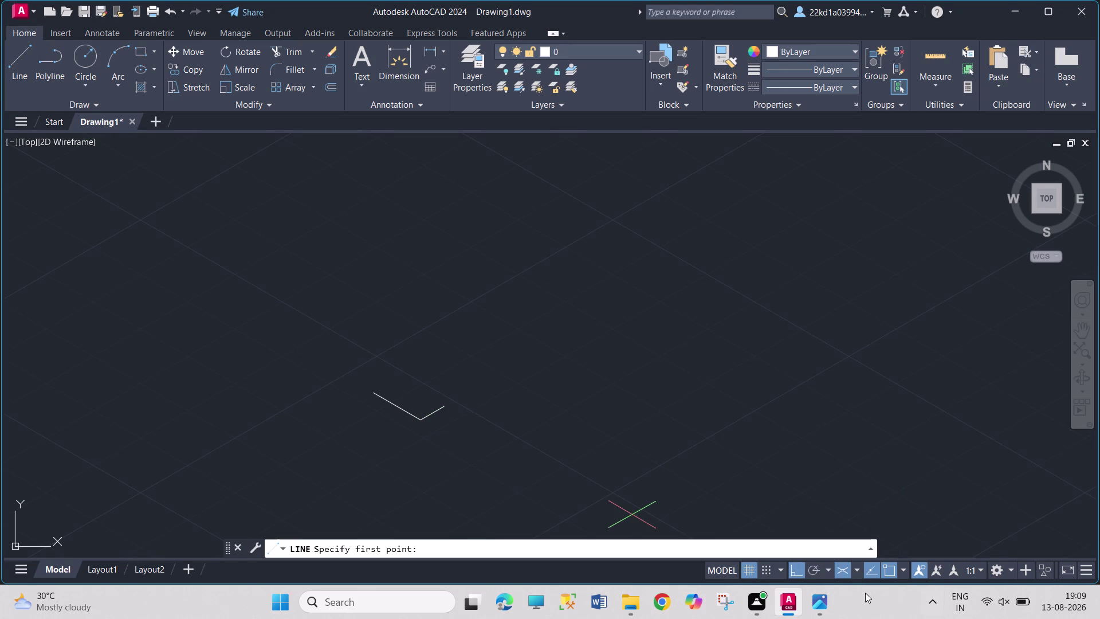
click(828, 601)
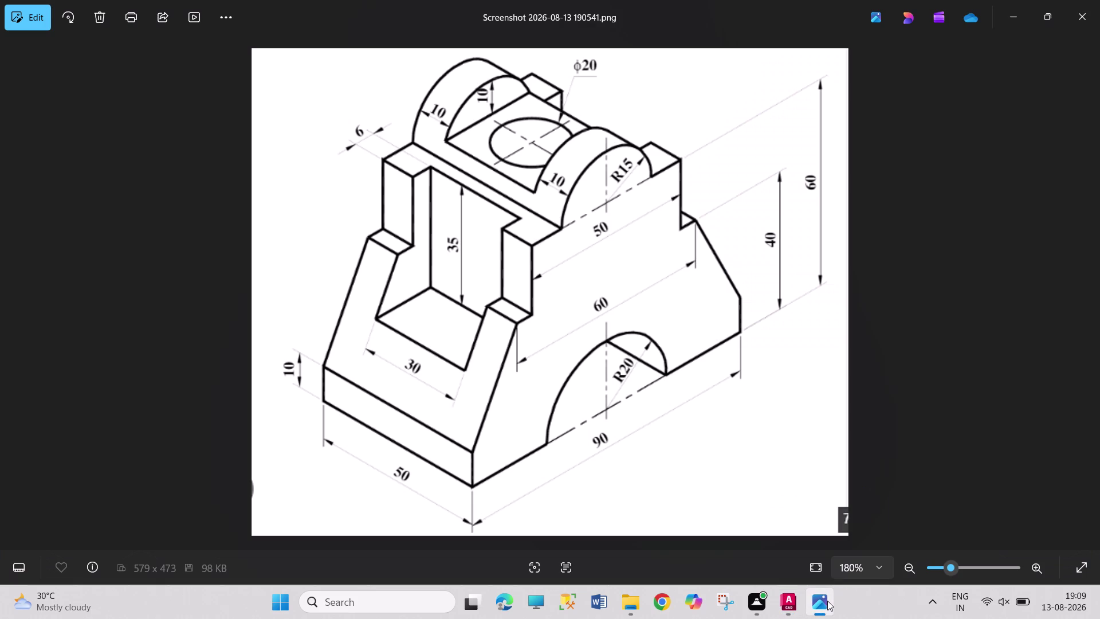
click(801, 602)
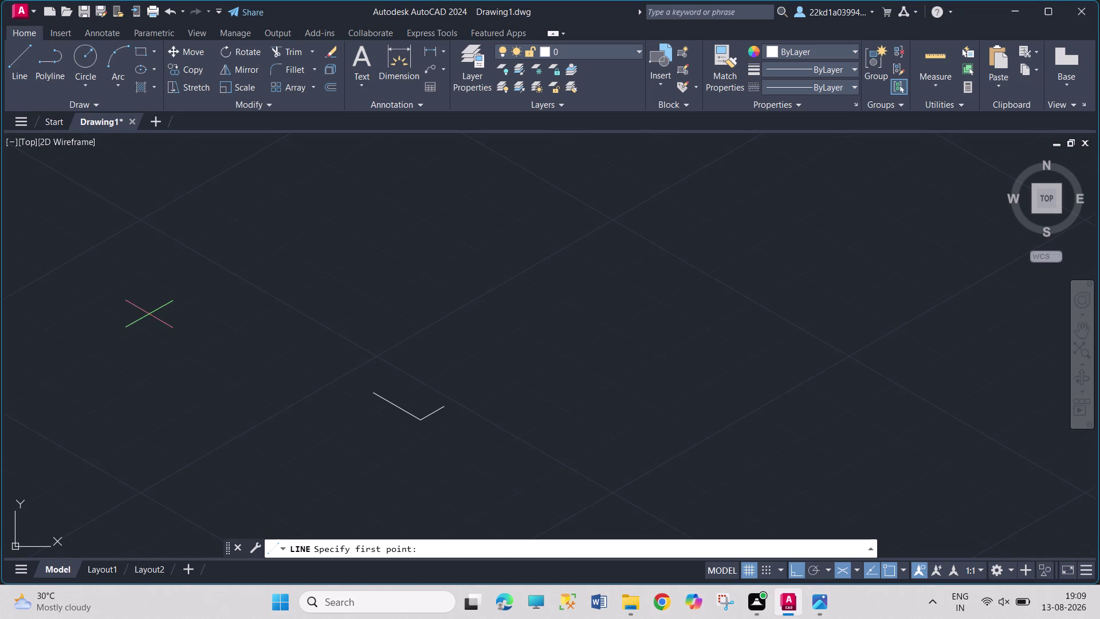
From the base corner, draw 10 up on Isoplane Right, then 50 along and 10 down on Isoplane Left.
click(11, 61)
scroll(up, 3)
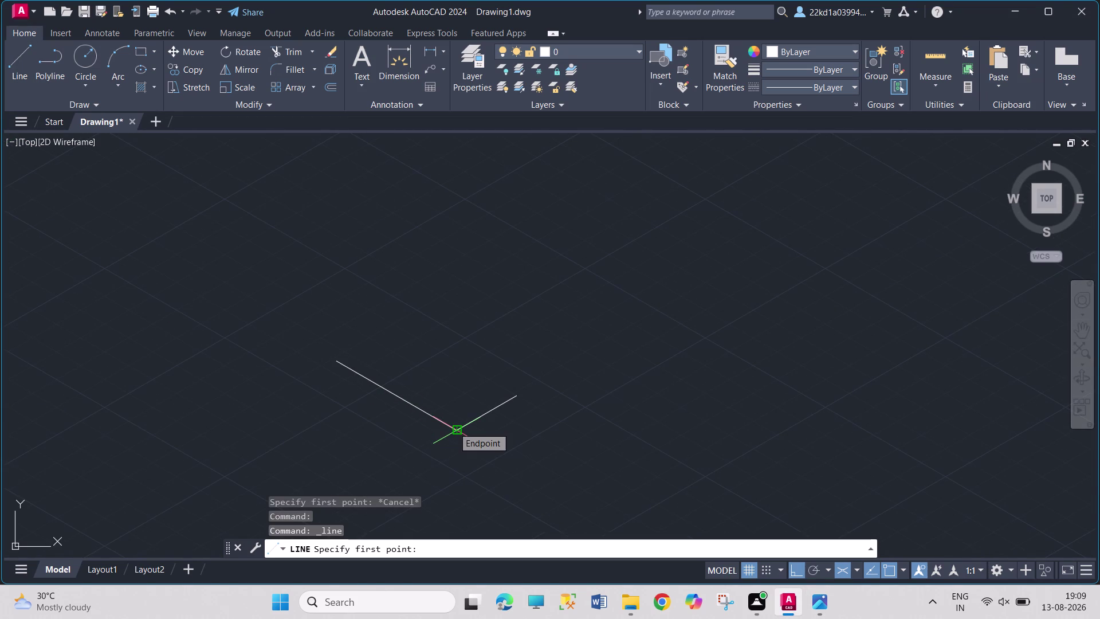
key(F5)
click(453, 427)
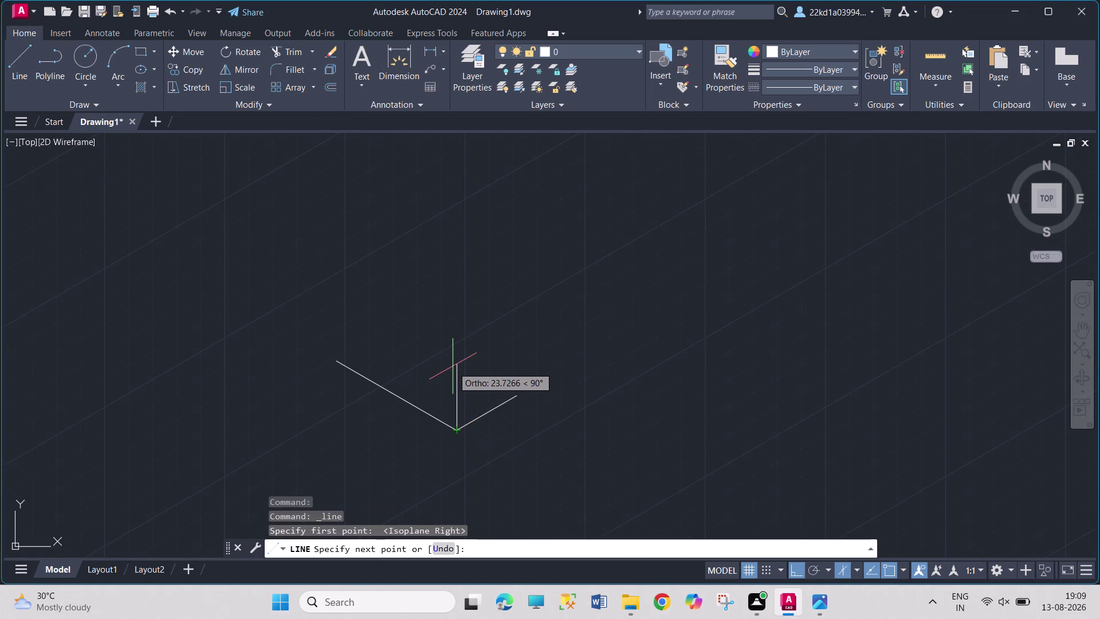
text(10)
key(Return)
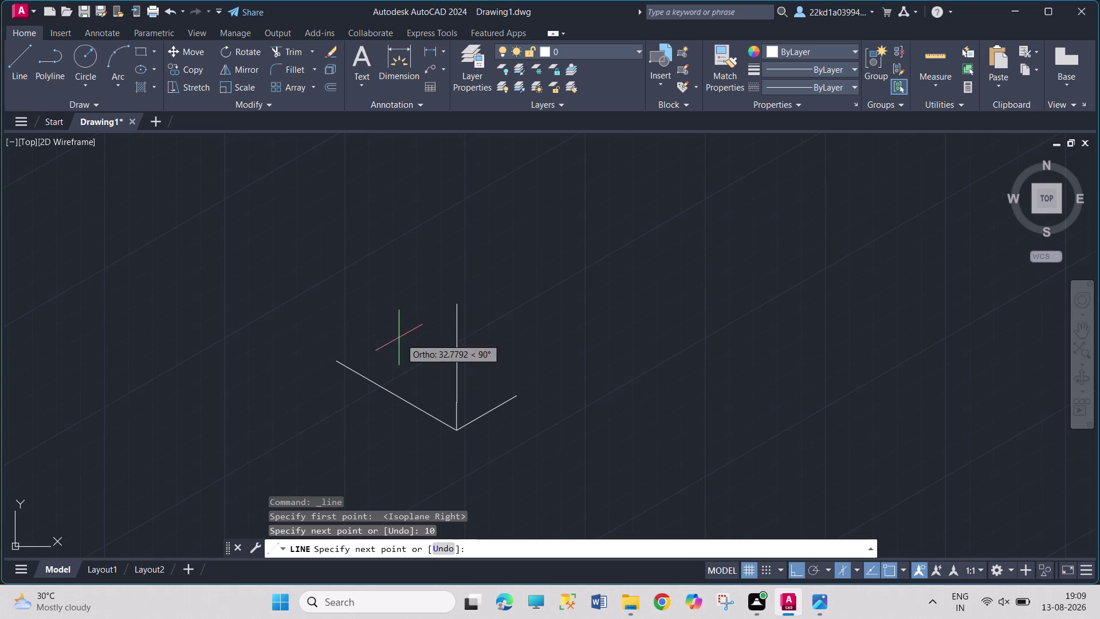
key(F5)
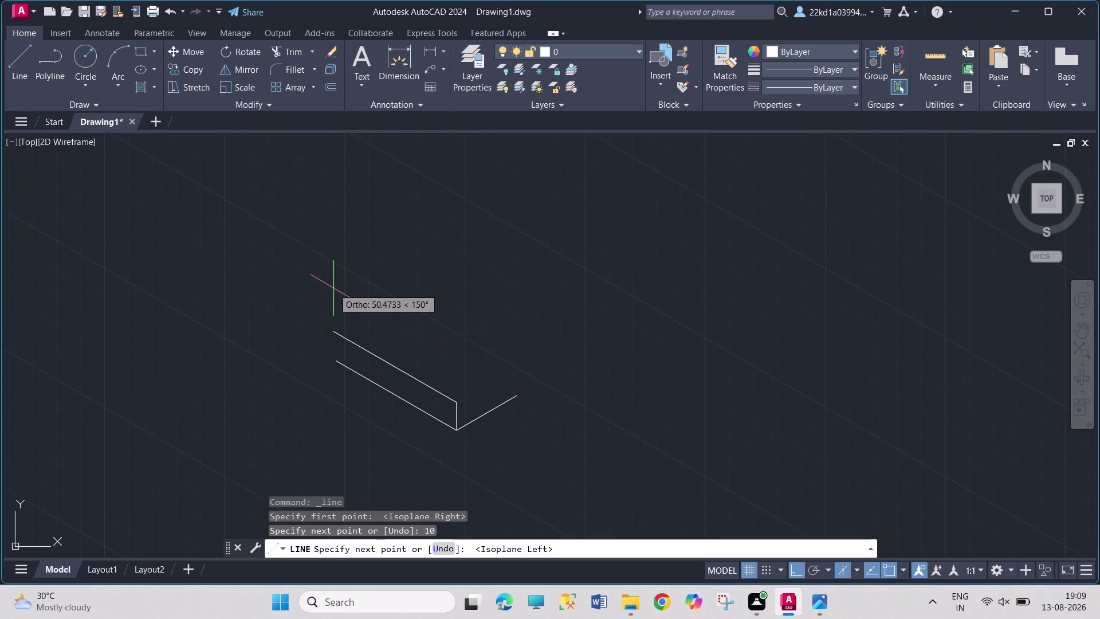
text(50)
key(Return)
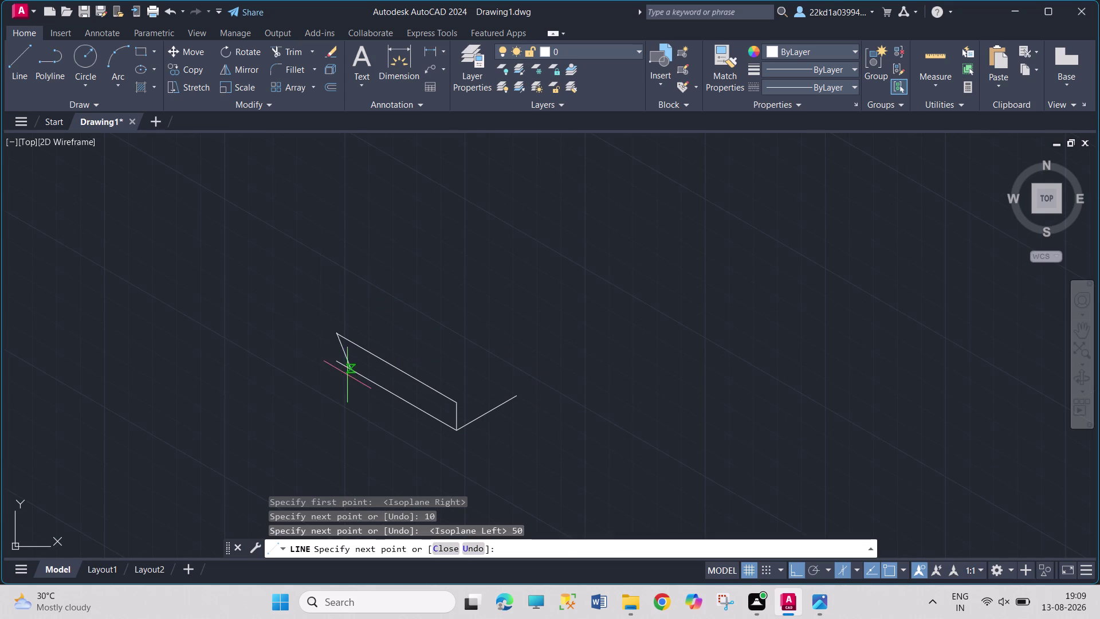
text(10)
key(Return)
key(Escape)
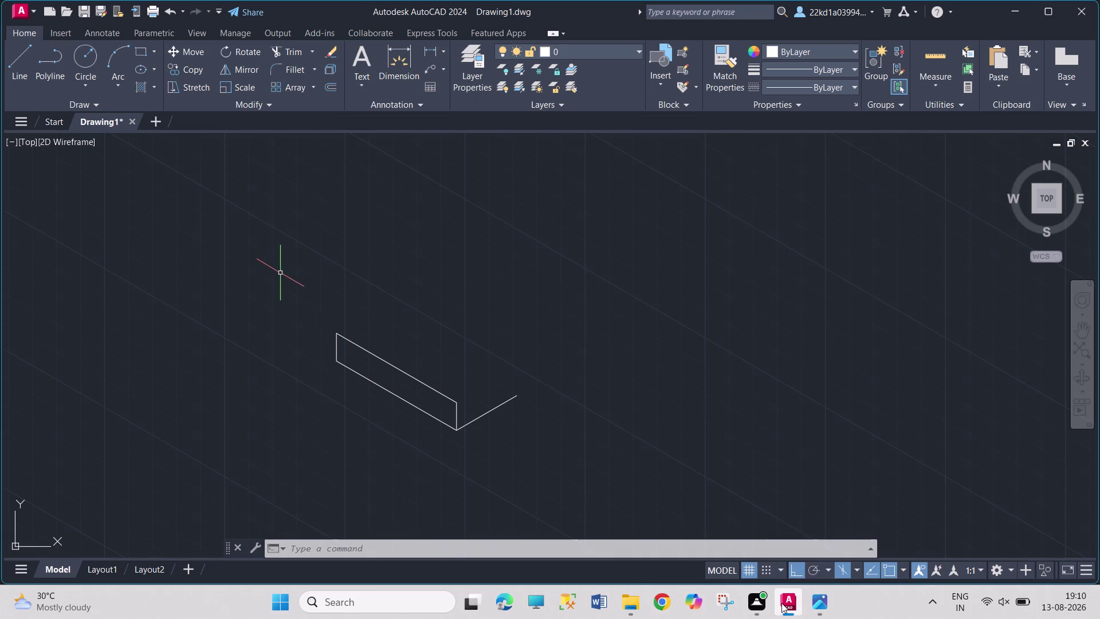
click(27, 69)
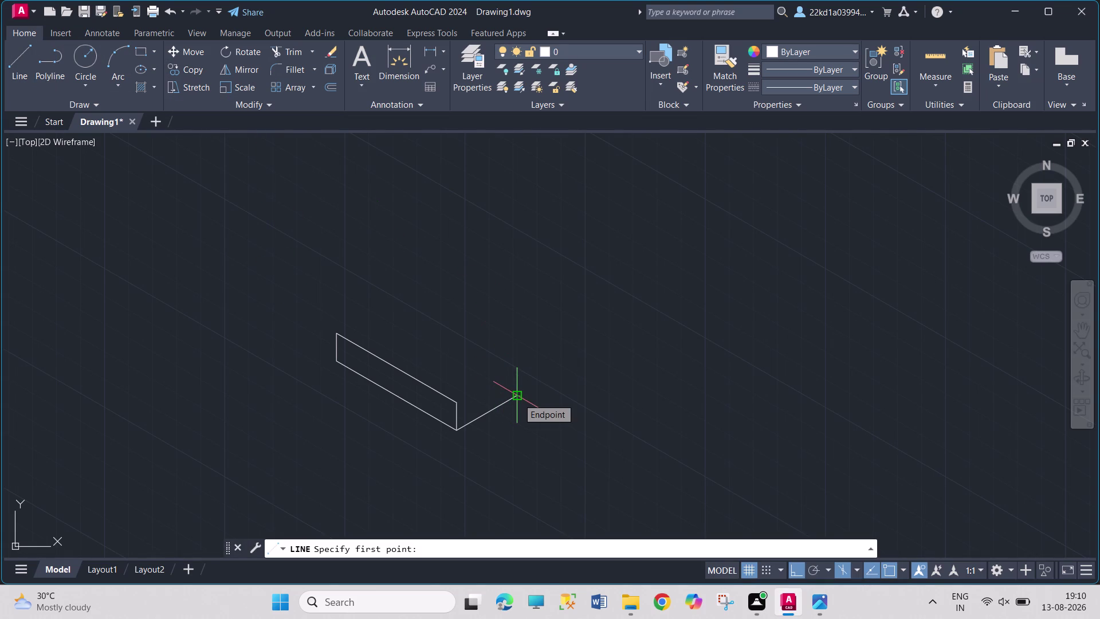
text(TK)
key(Return)
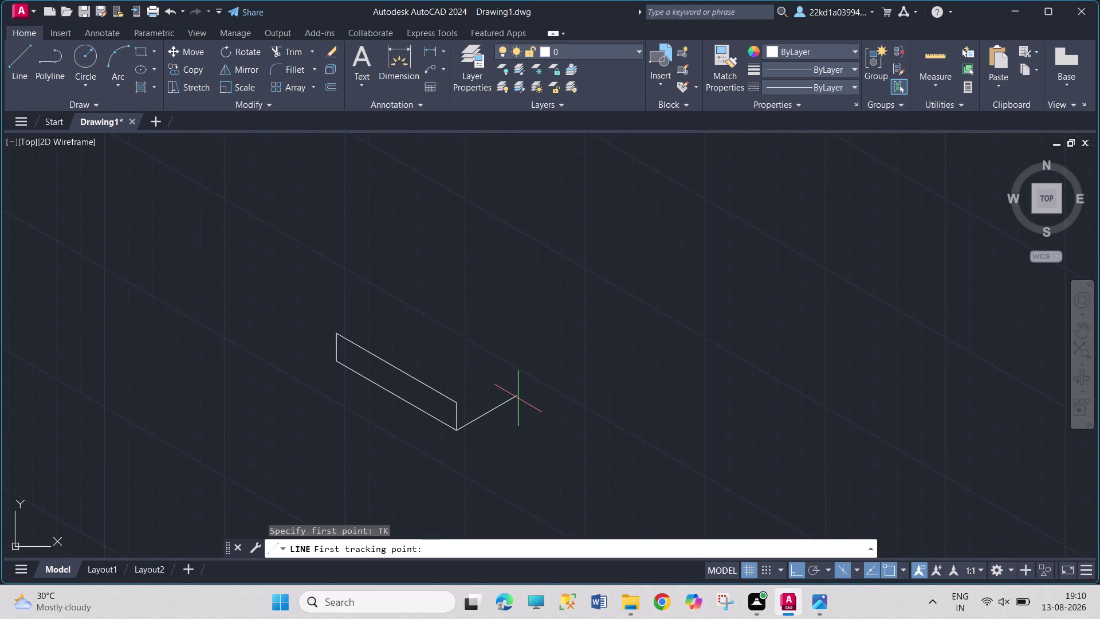
drag(512, 394, 520, 390)
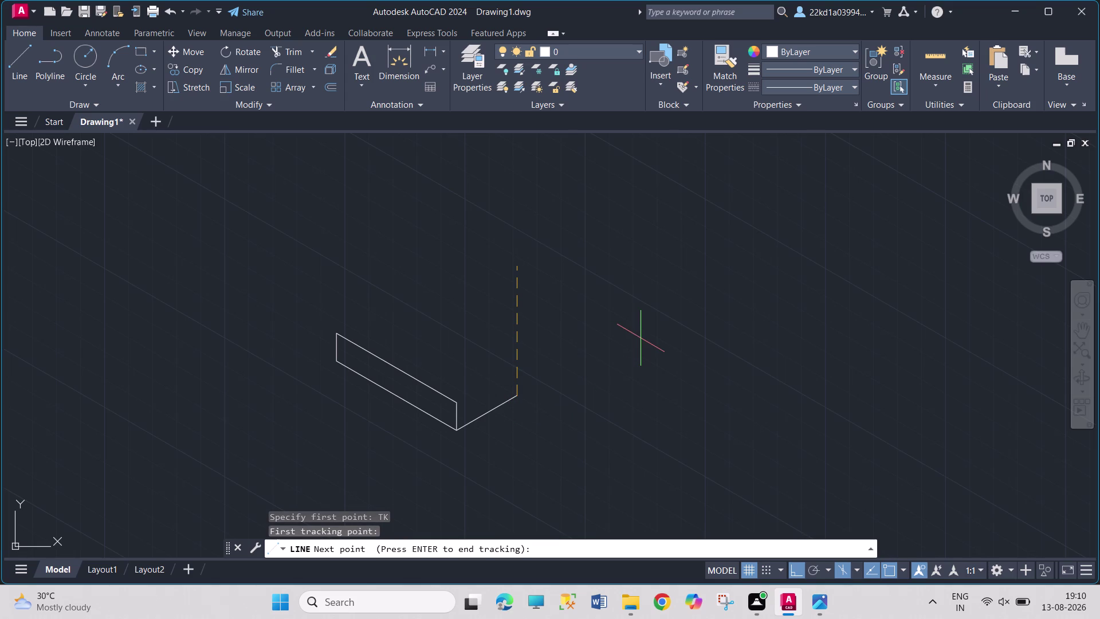
key(F5)
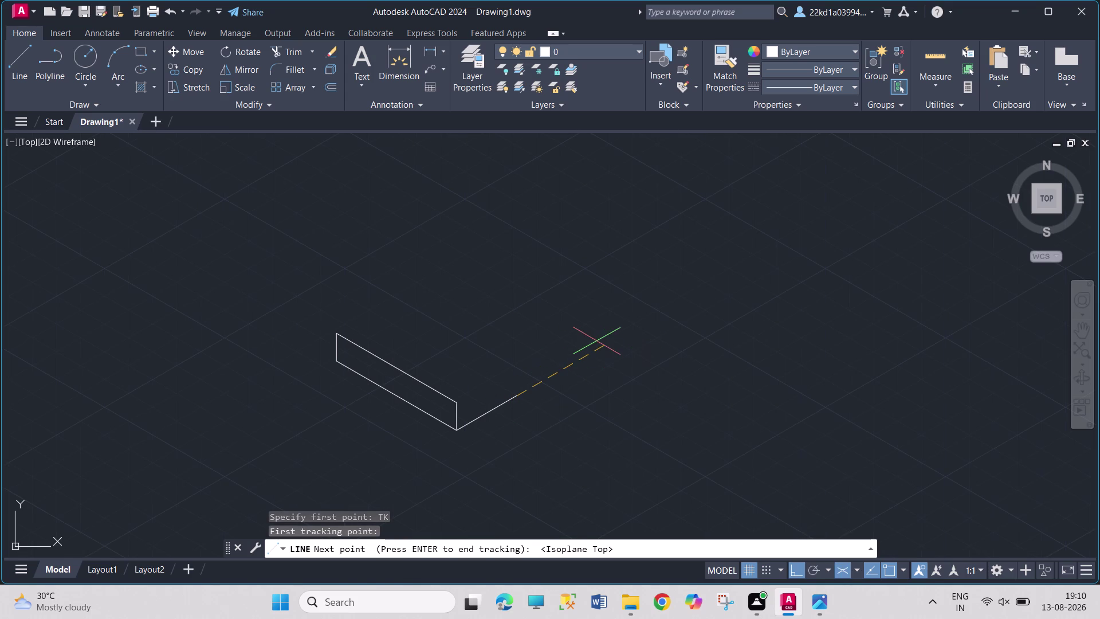
key(Escape)
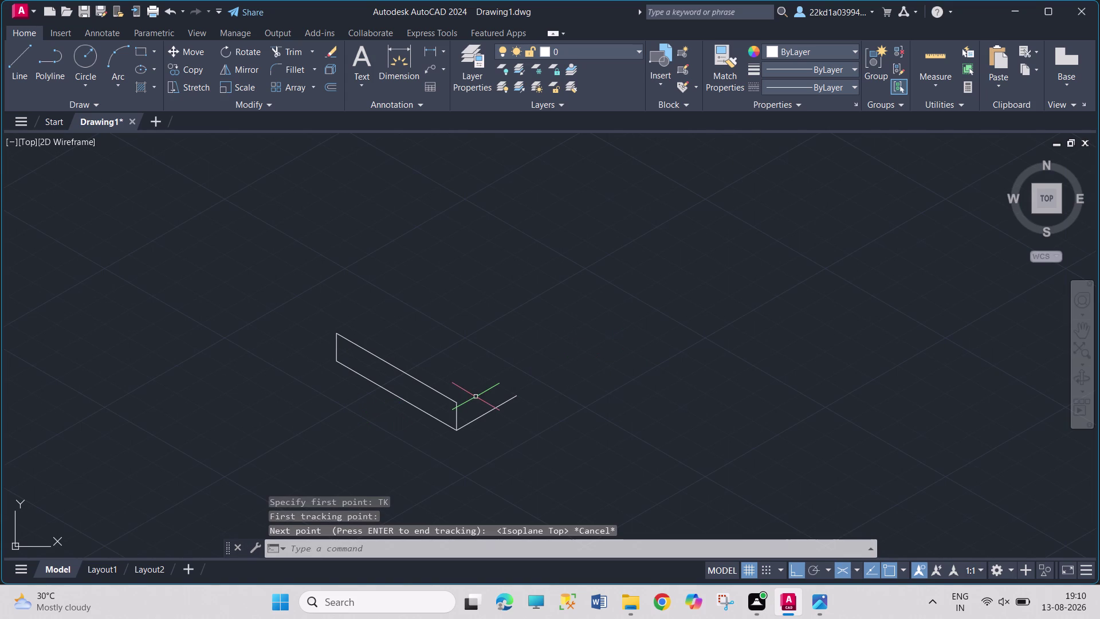
key(l)
key(Return)
text(T)
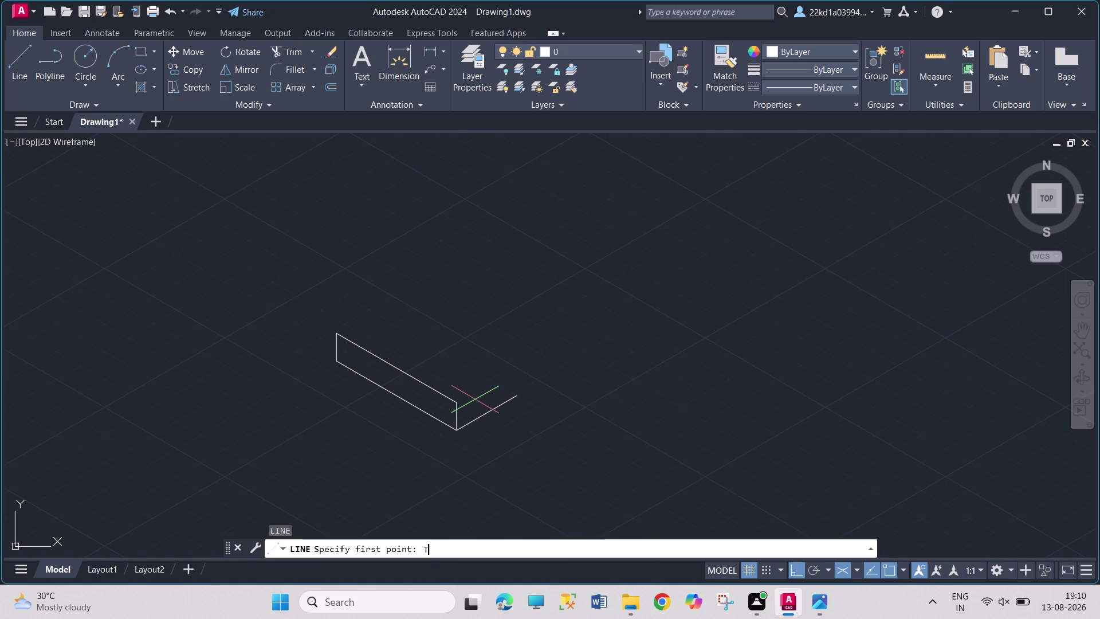
text(K)
key(Return)
click(455, 432)
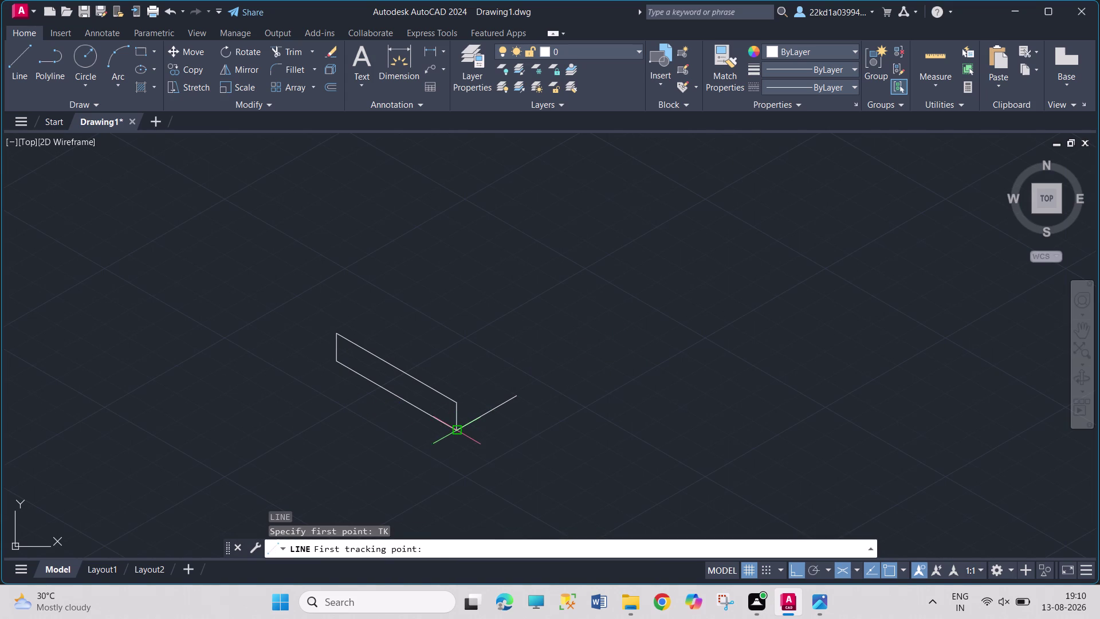
text(45)
key(Return)
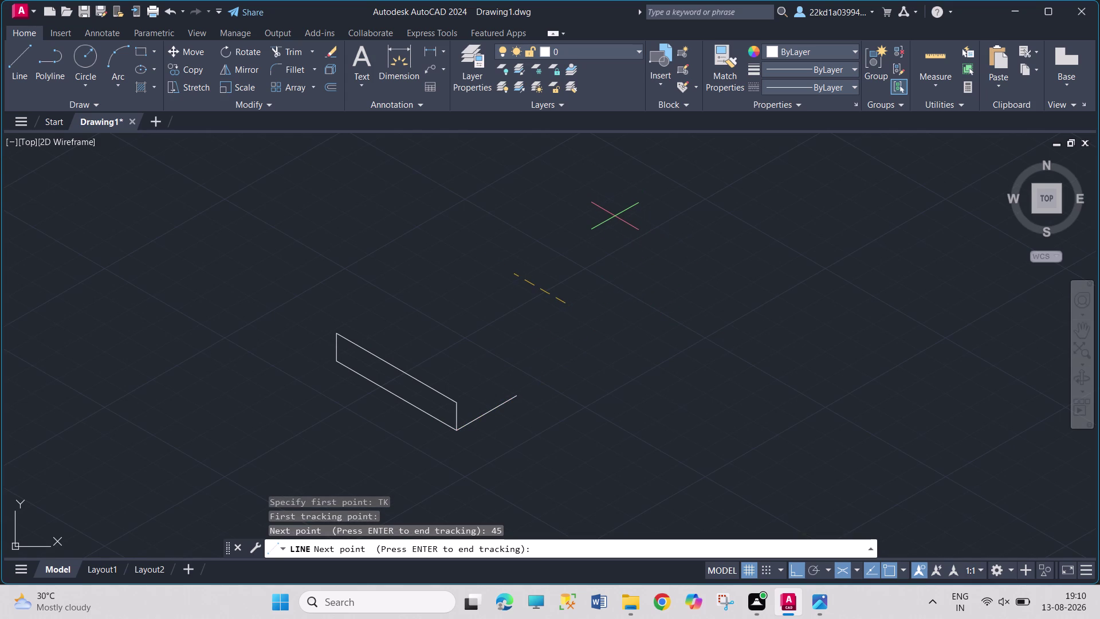
key(F5)
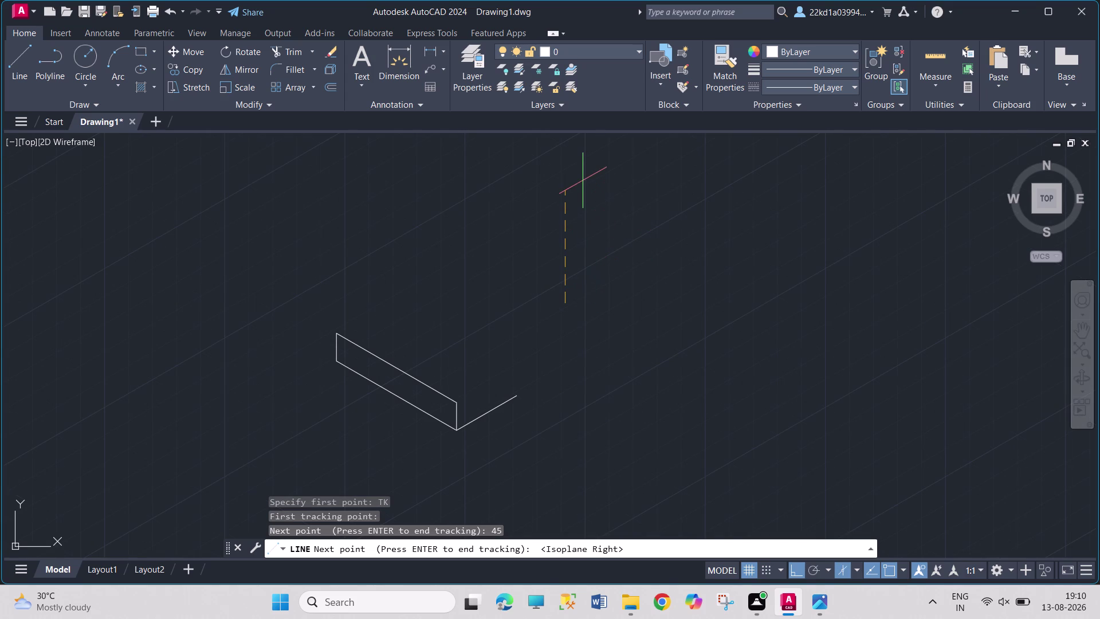
key(Escape)
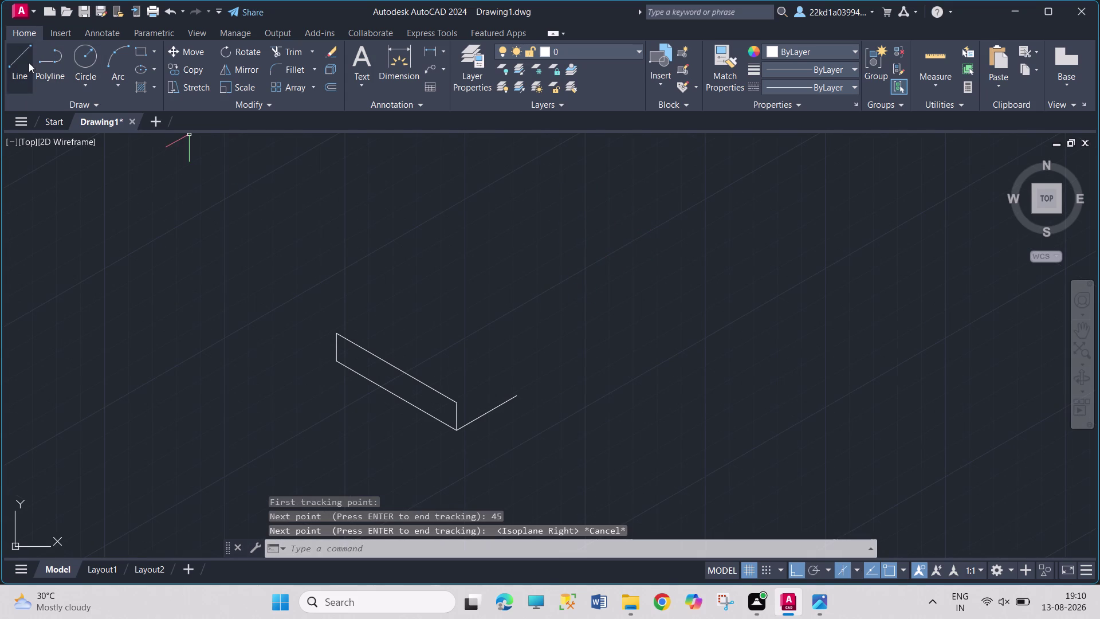
click(28, 62)
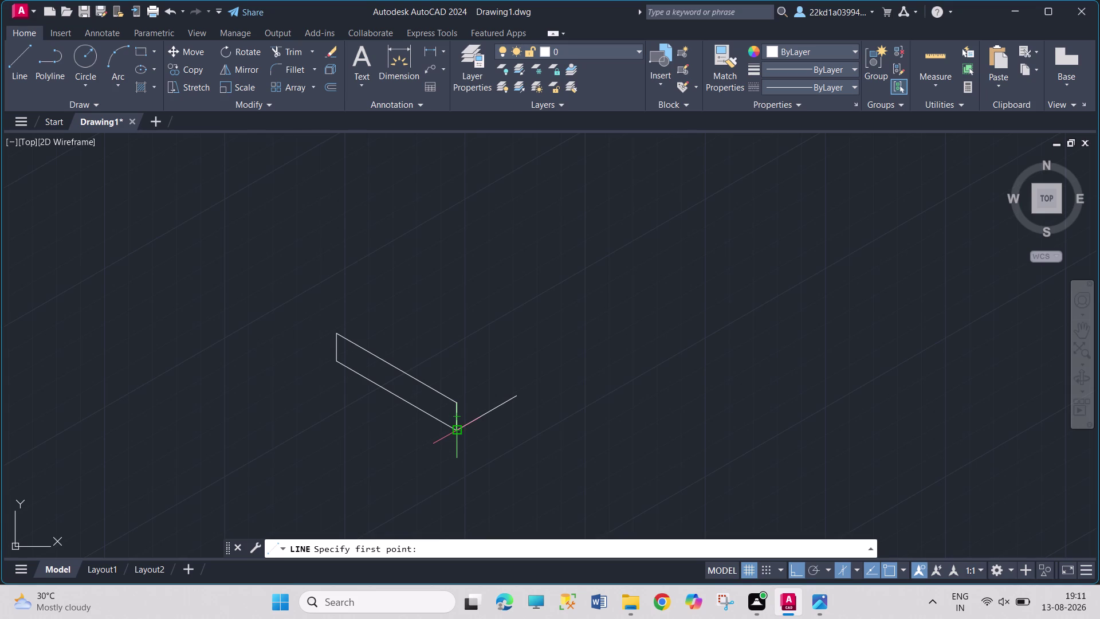
Track a line start 60 units up and 45 along the isometric axis from the base front corner.
key(t)
key(k)
key(Return)
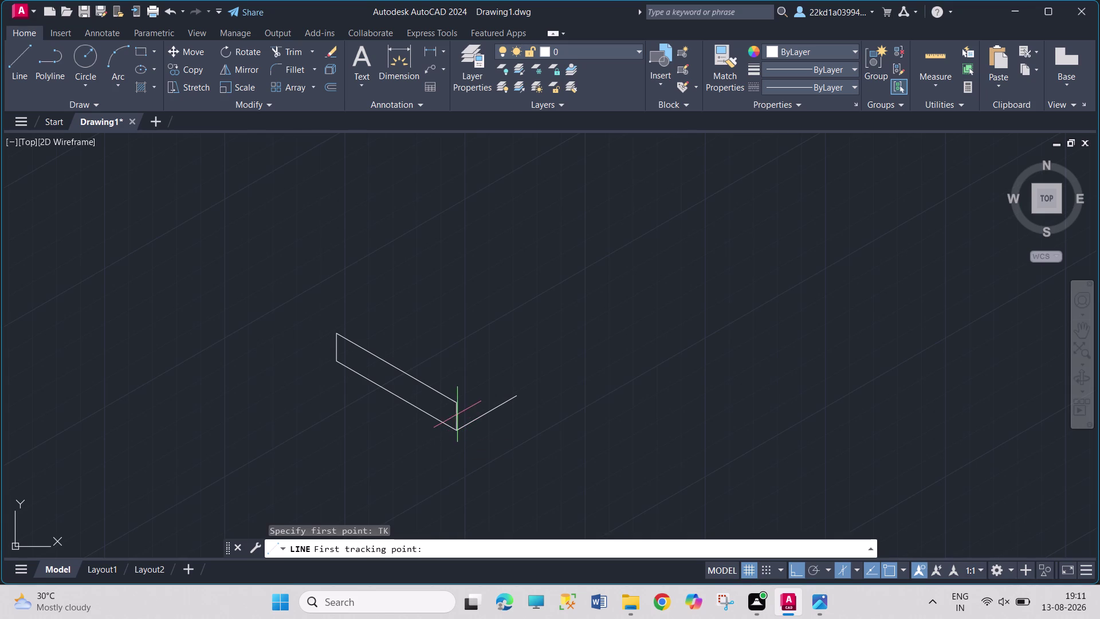
click(456, 430)
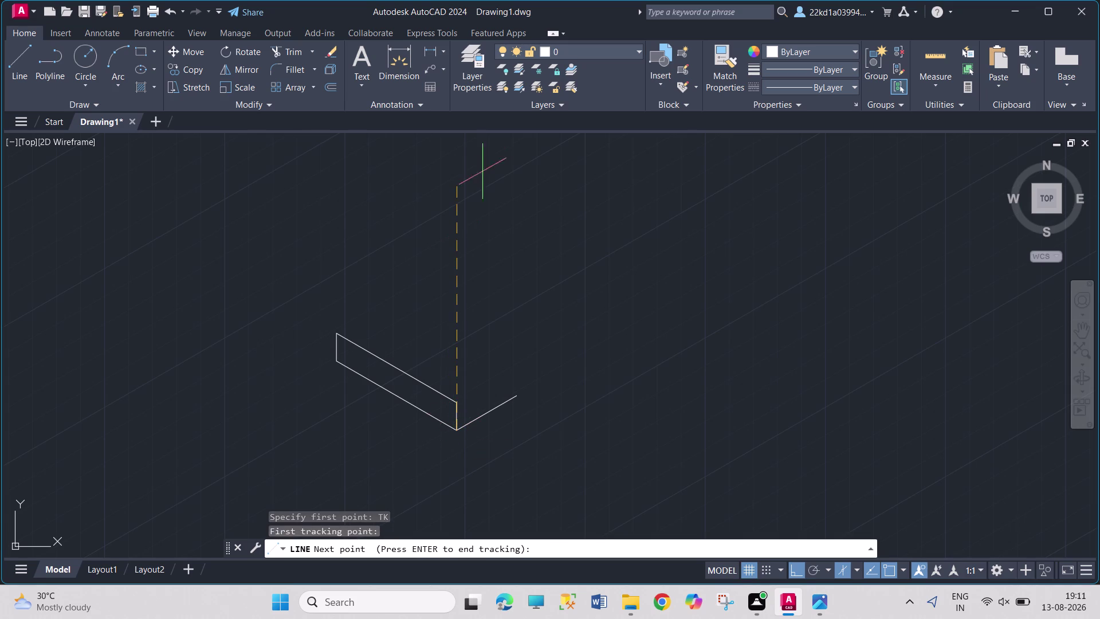
text(60)
key(Return)
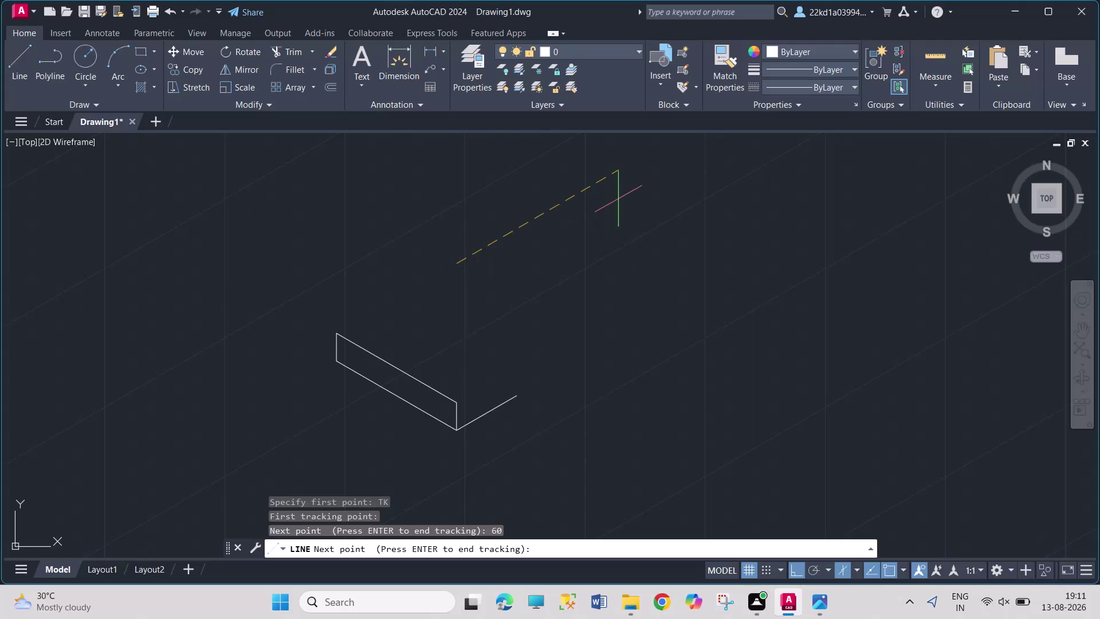
text(45)
key(Return)
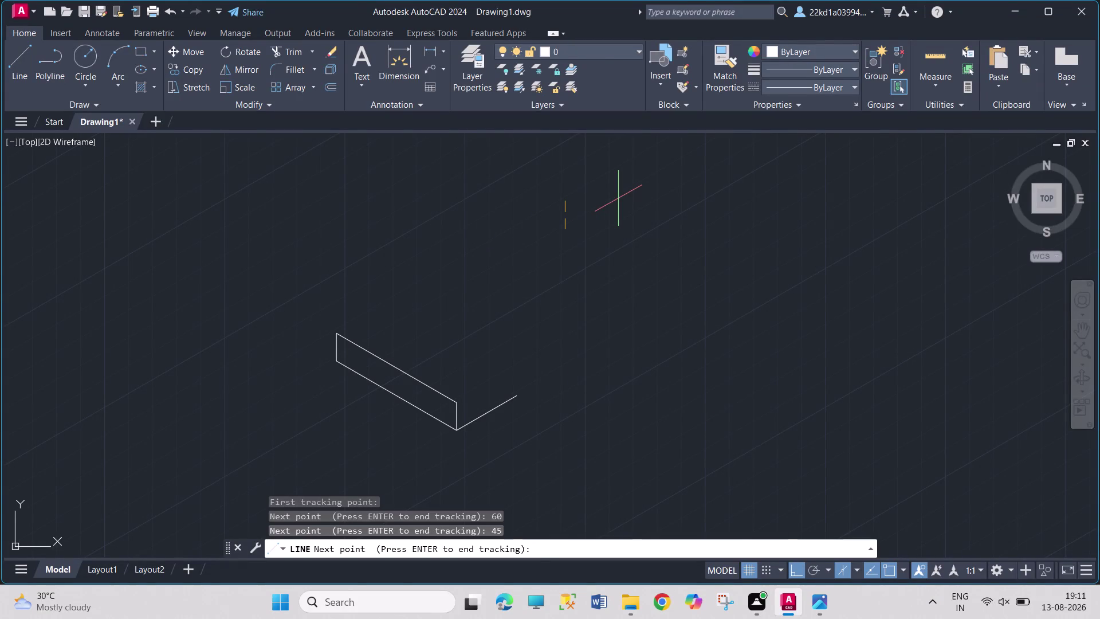
Check the reference image, then fix the start and draw the 25-unit edge.
click(817, 603)
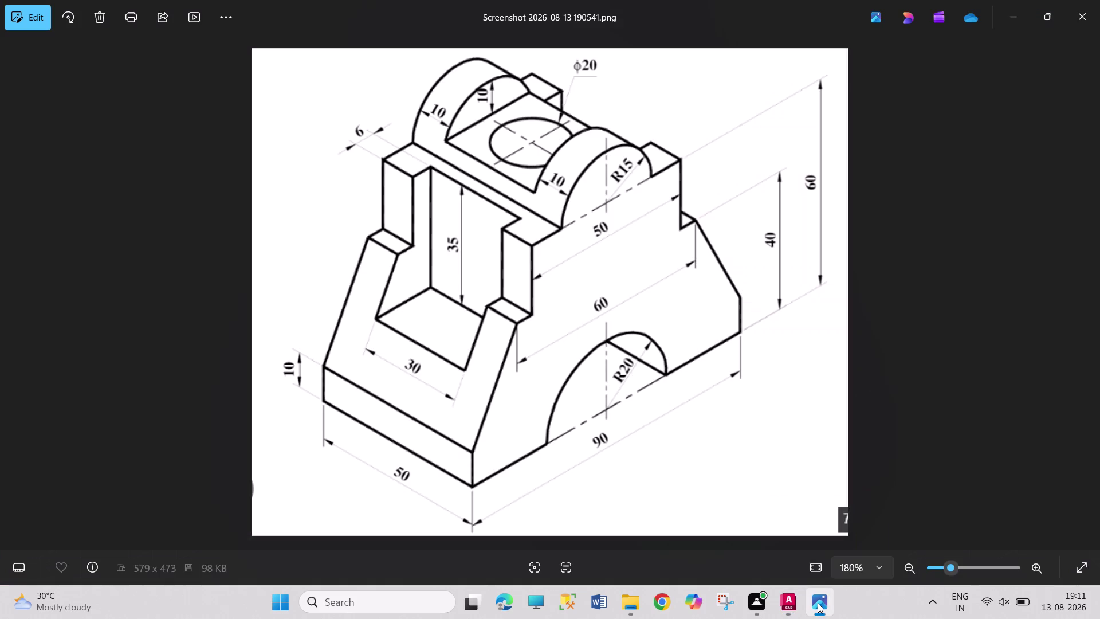
click(782, 604)
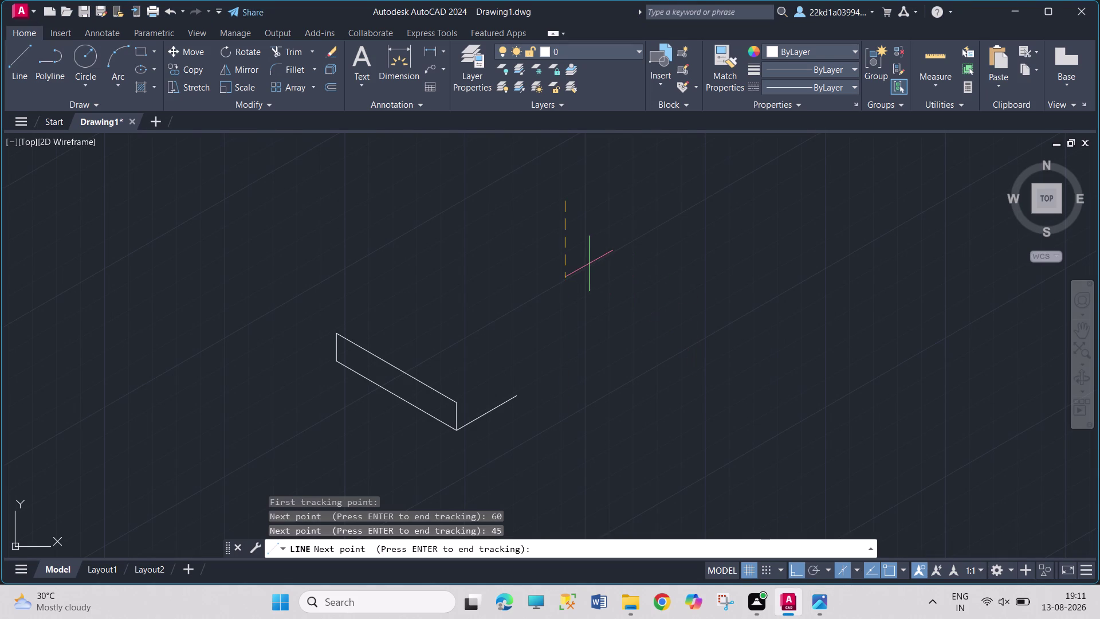
key(Return)
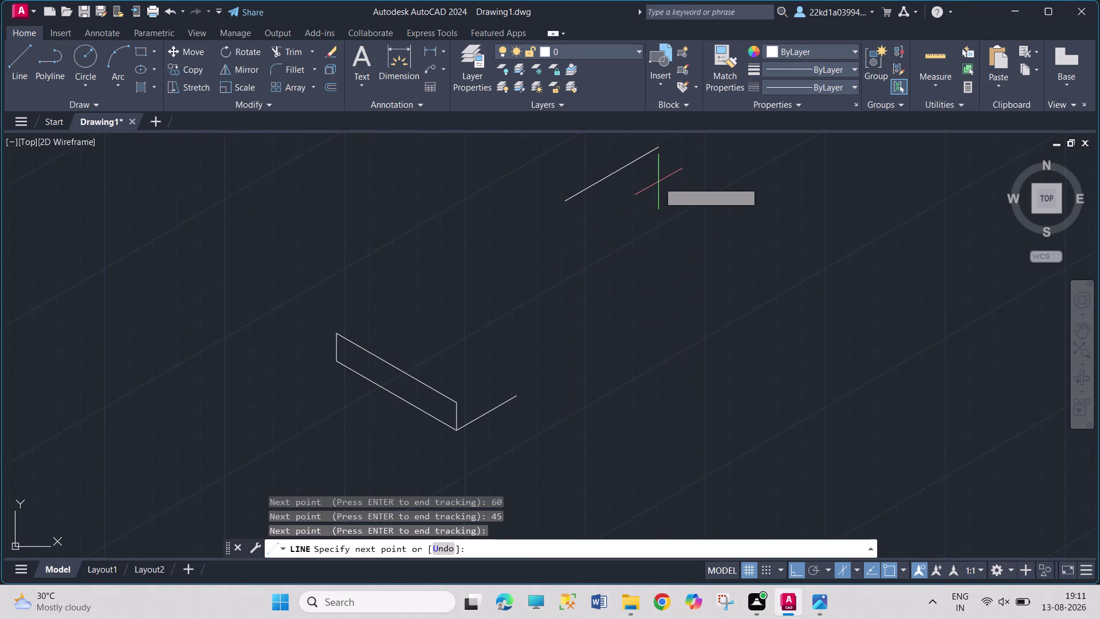
text(25)
key(Return)
key(Escape)
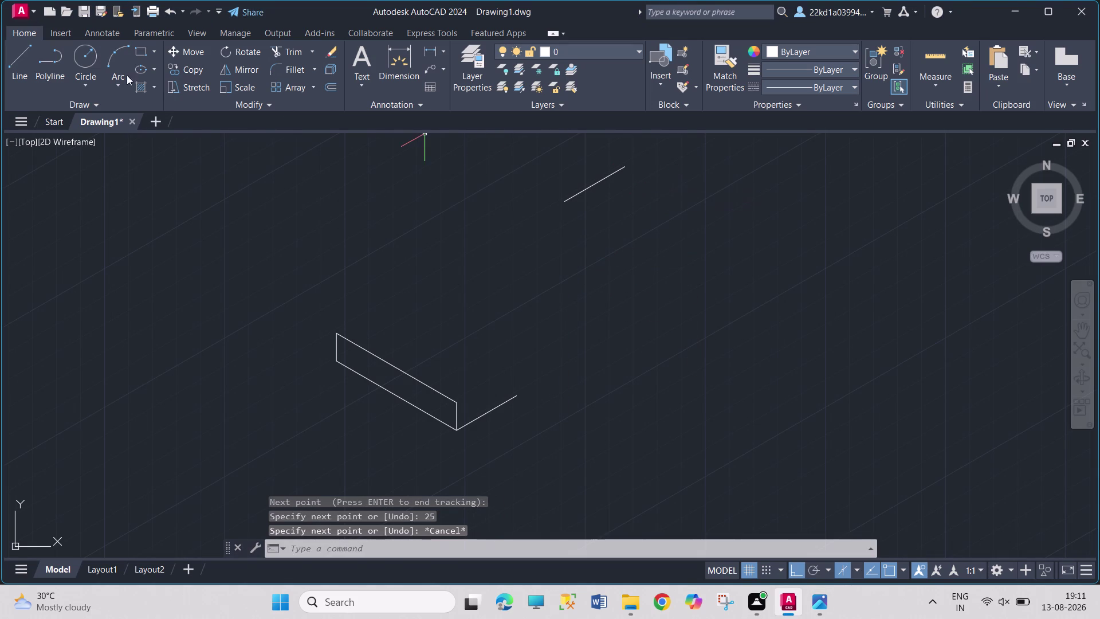
Draw a 25-unit line from the left end of the detached edge.
click(7, 73)
click(565, 204)
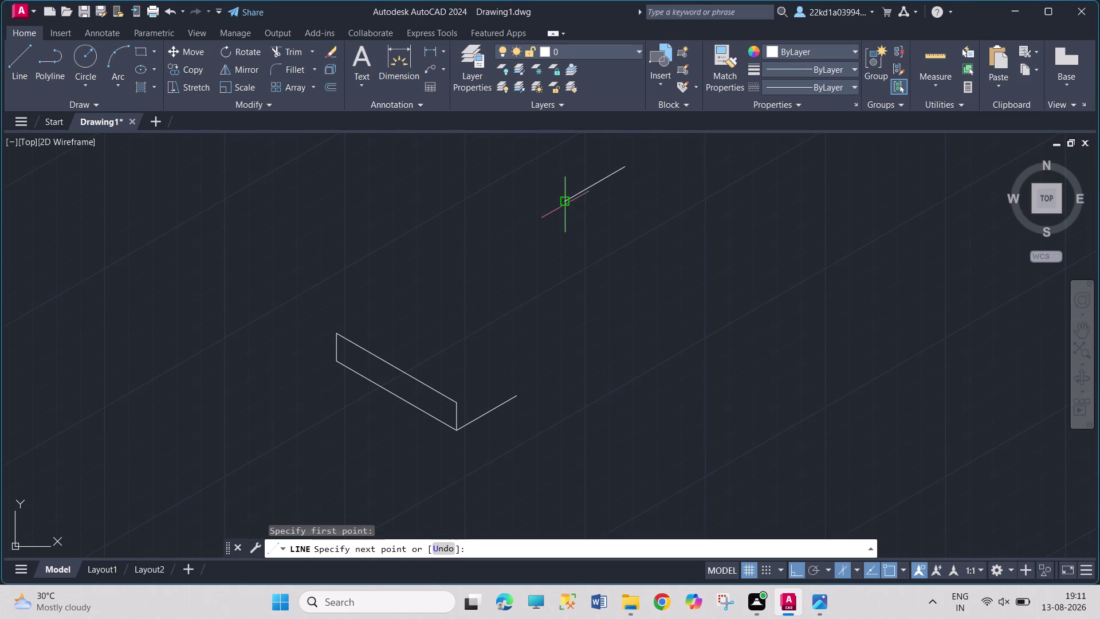
text(25)
key(Return)
key(Escape)
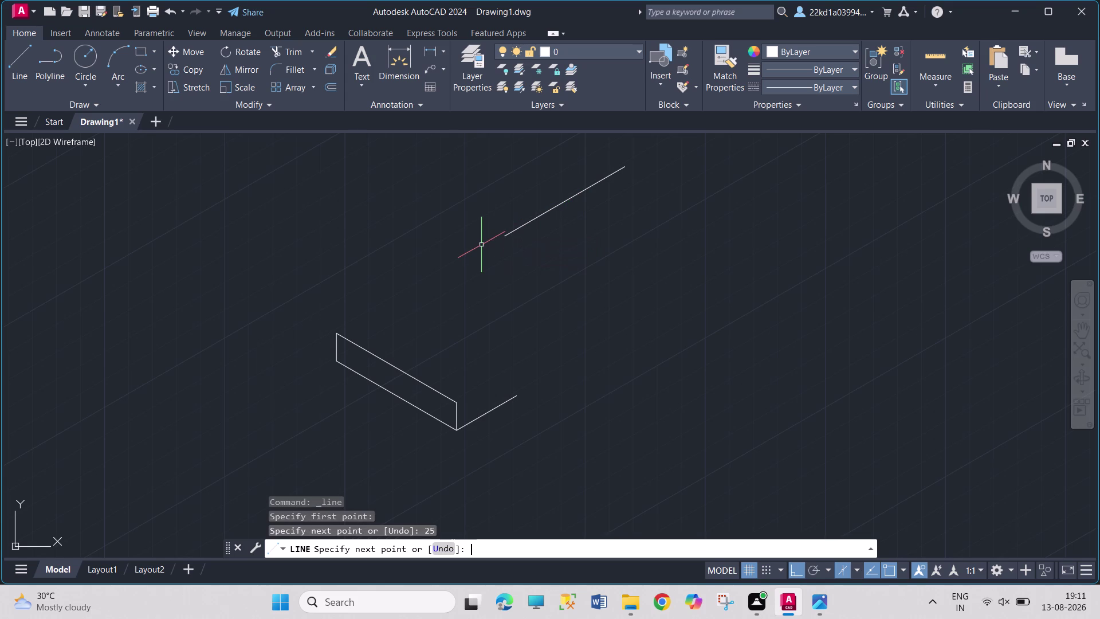
Select both top edges to check them, then clear the selection.
click(542, 215)
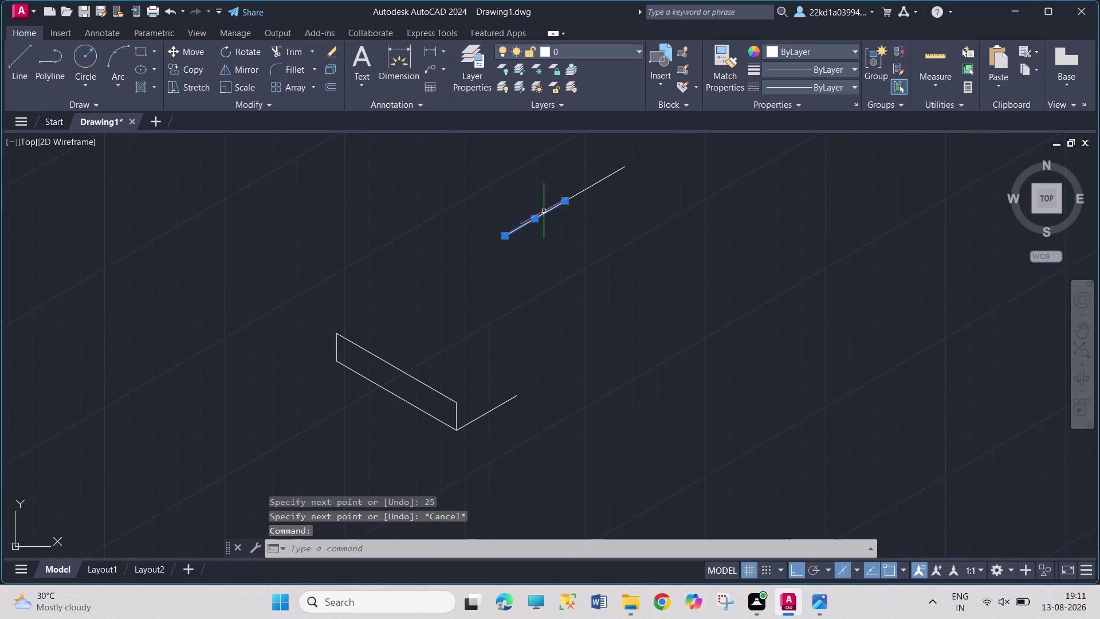
click(585, 191)
key(j)
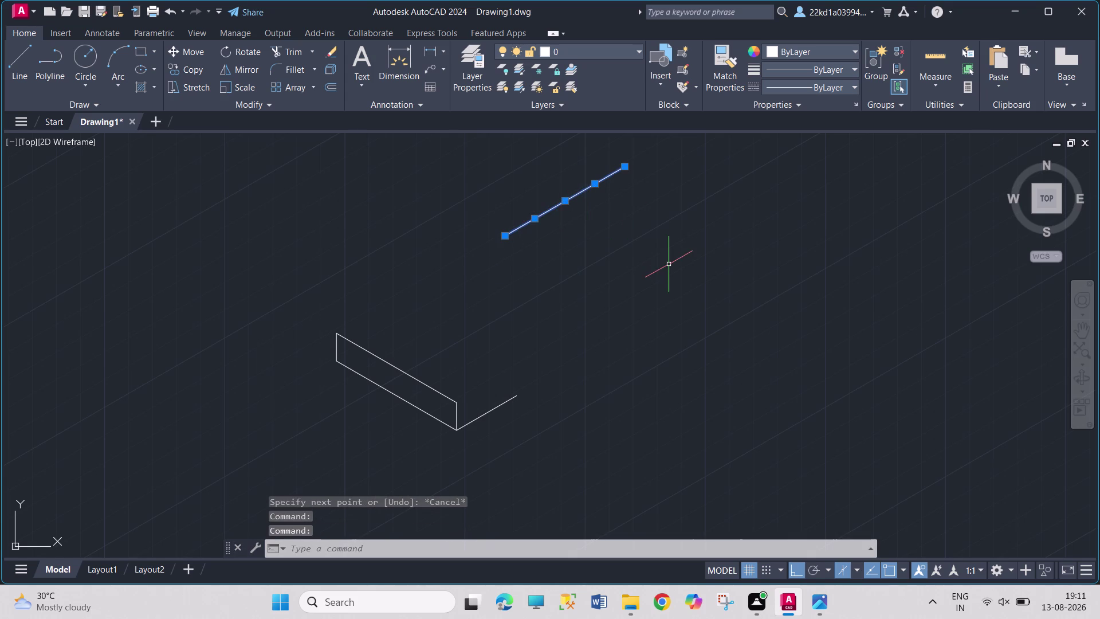
key(Return)
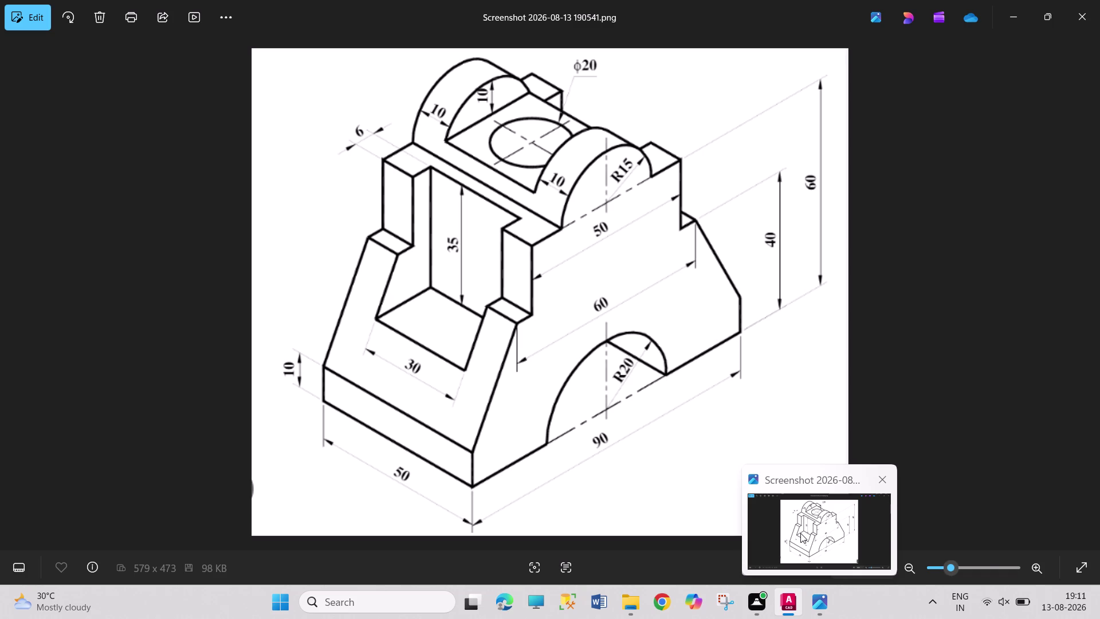
From the top edge's left end, draw a 20-unit drop, a 5-unit step, and a slanted edge to the base corner.
click(21, 64)
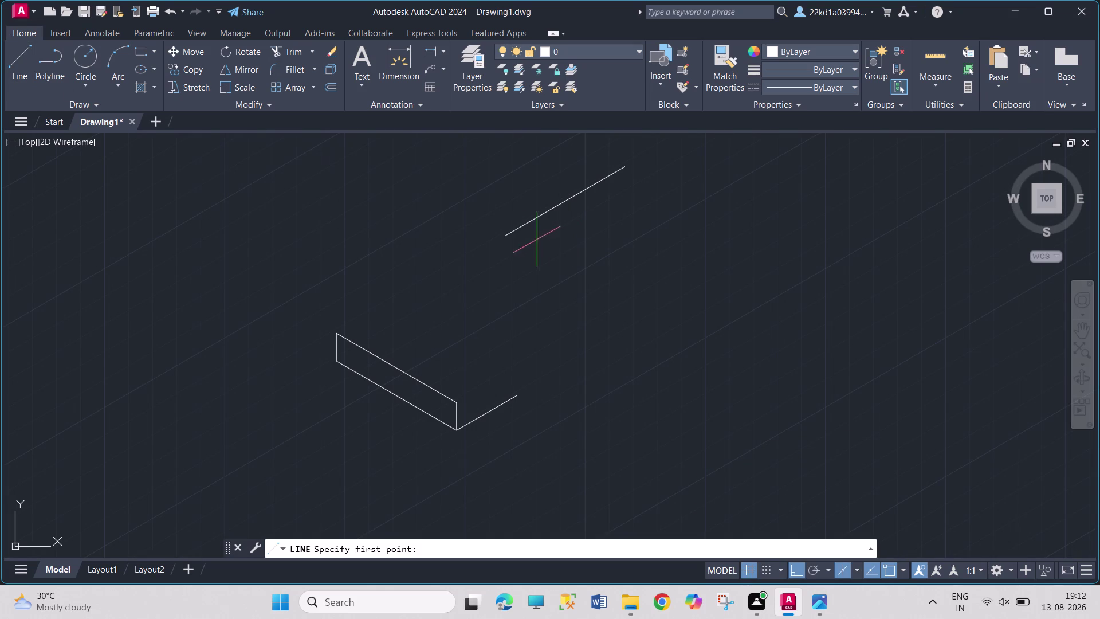
drag(505, 232, 501, 247)
text(2)
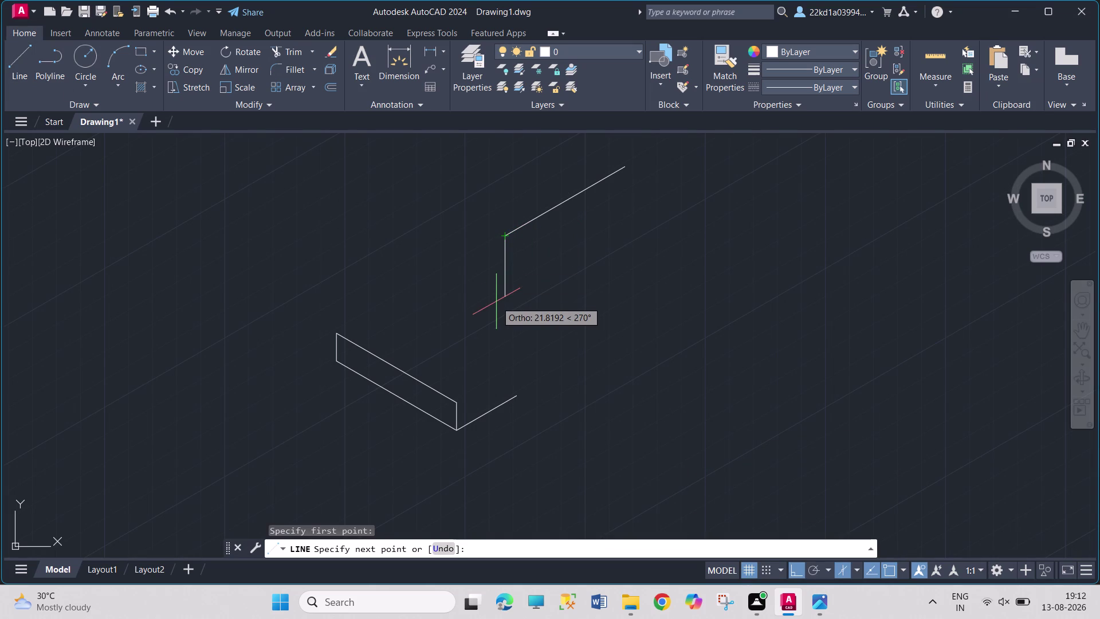
text(0)
key(Return)
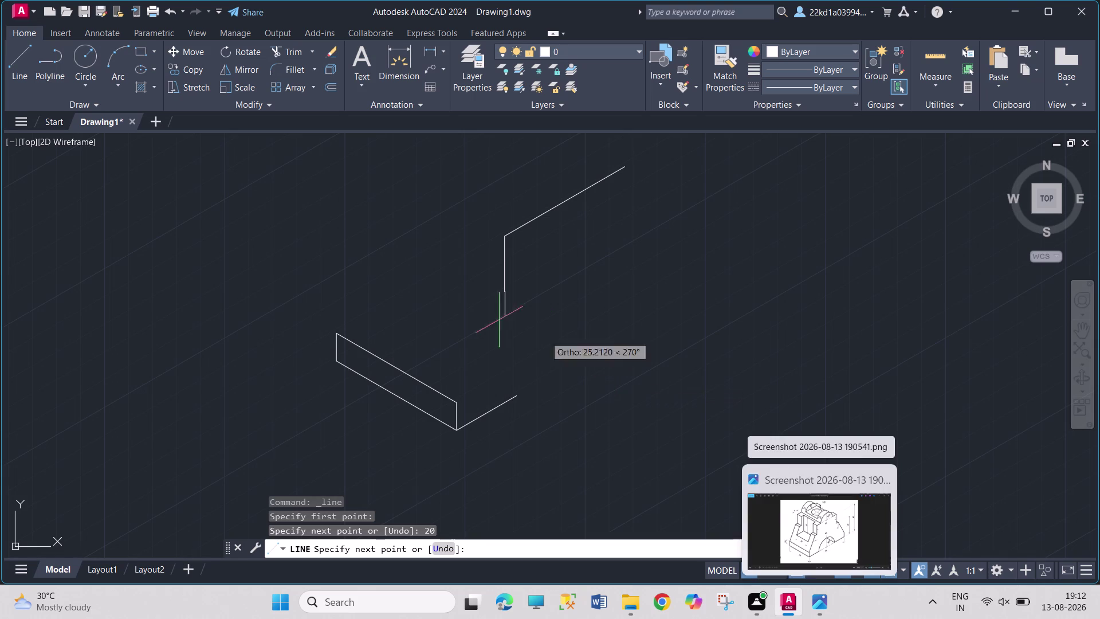
key(5)
key(Return)
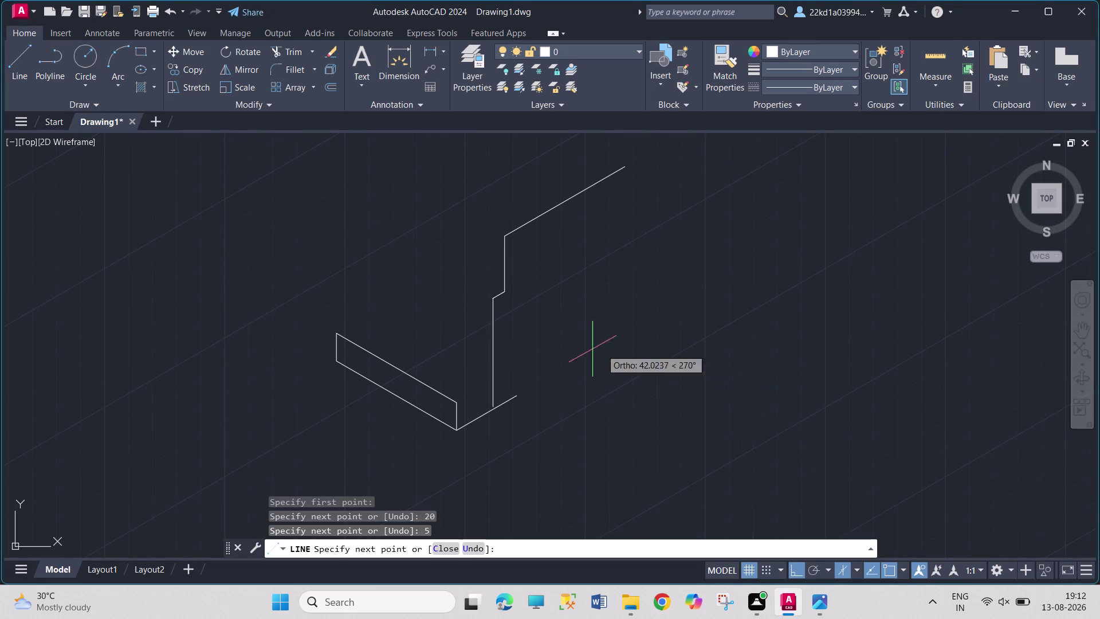
click(459, 403)
key(Escape)
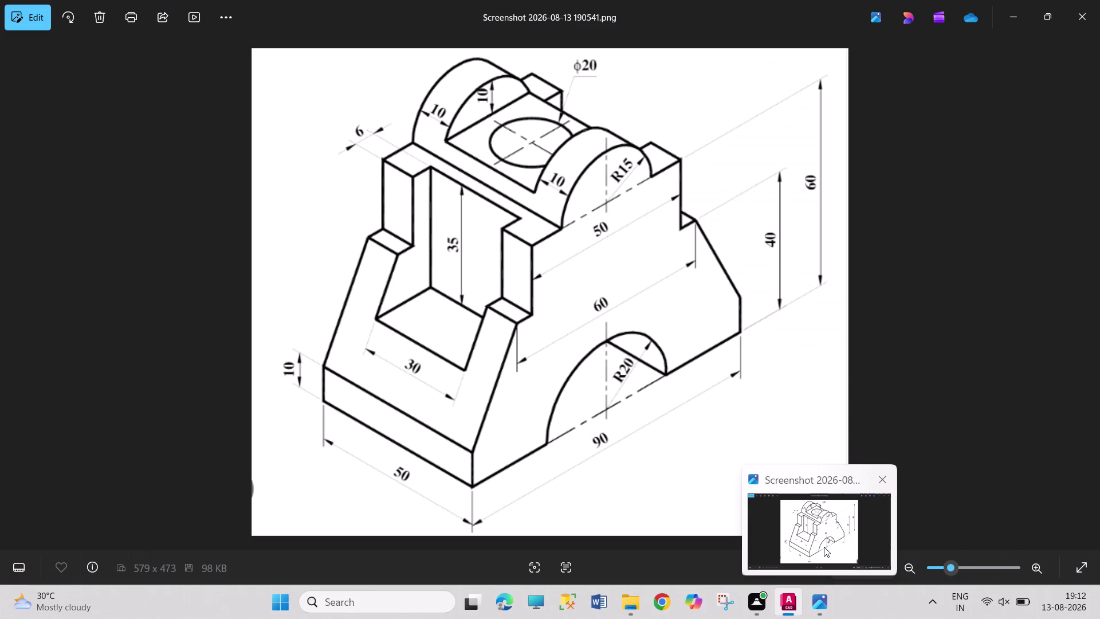
Draw a 10-unit edge on the left isoplane from the step's lower corner.
click(11, 71)
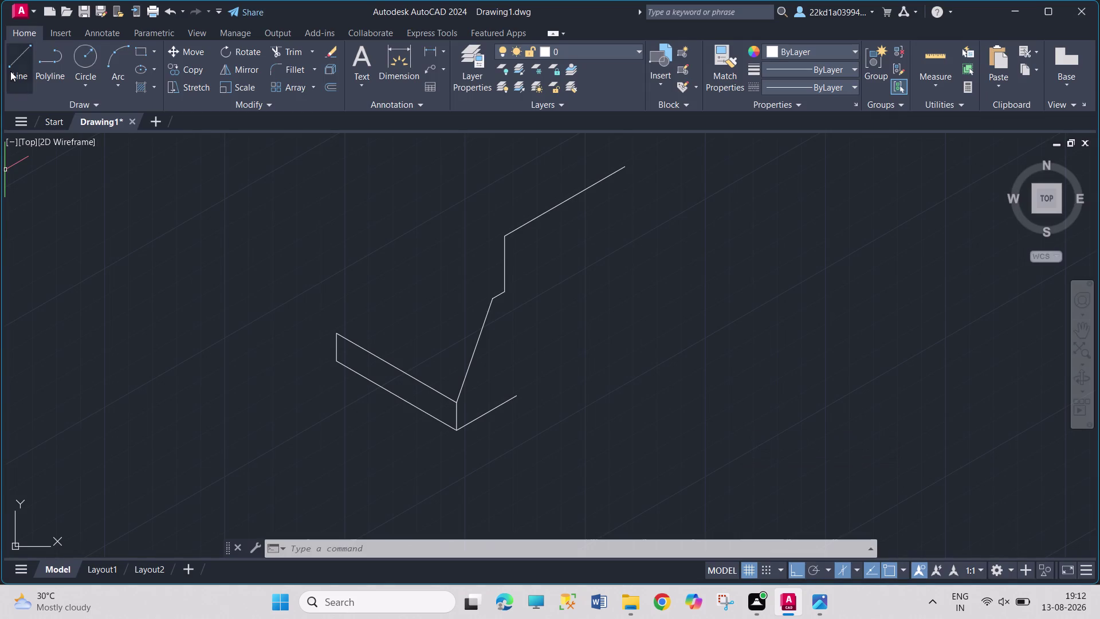
drag(494, 299, 483, 289)
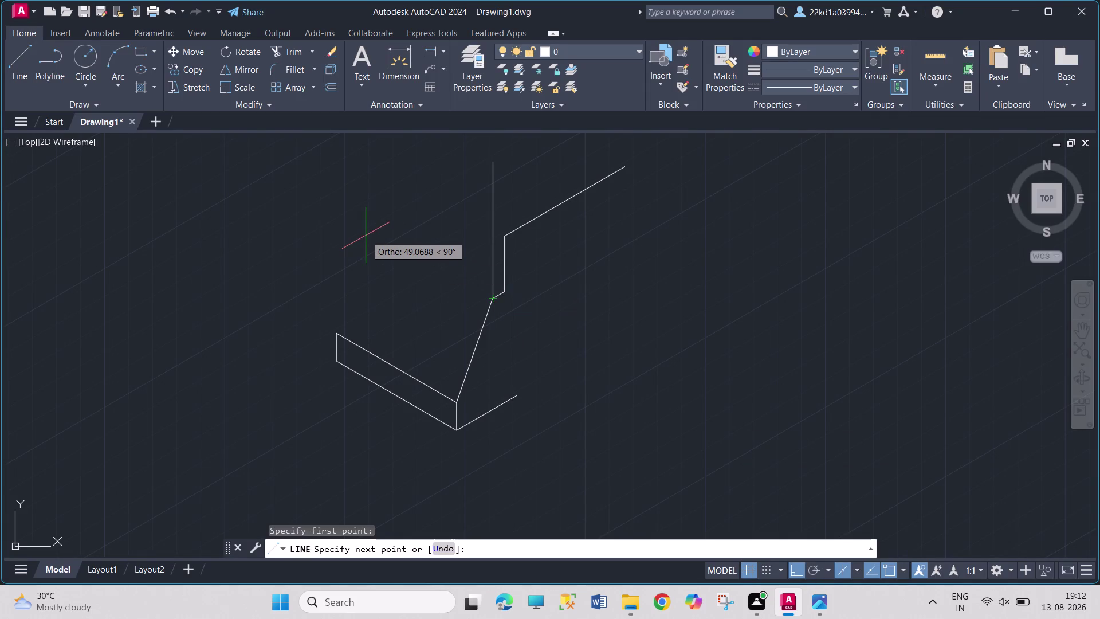
key(F5)
text(10)
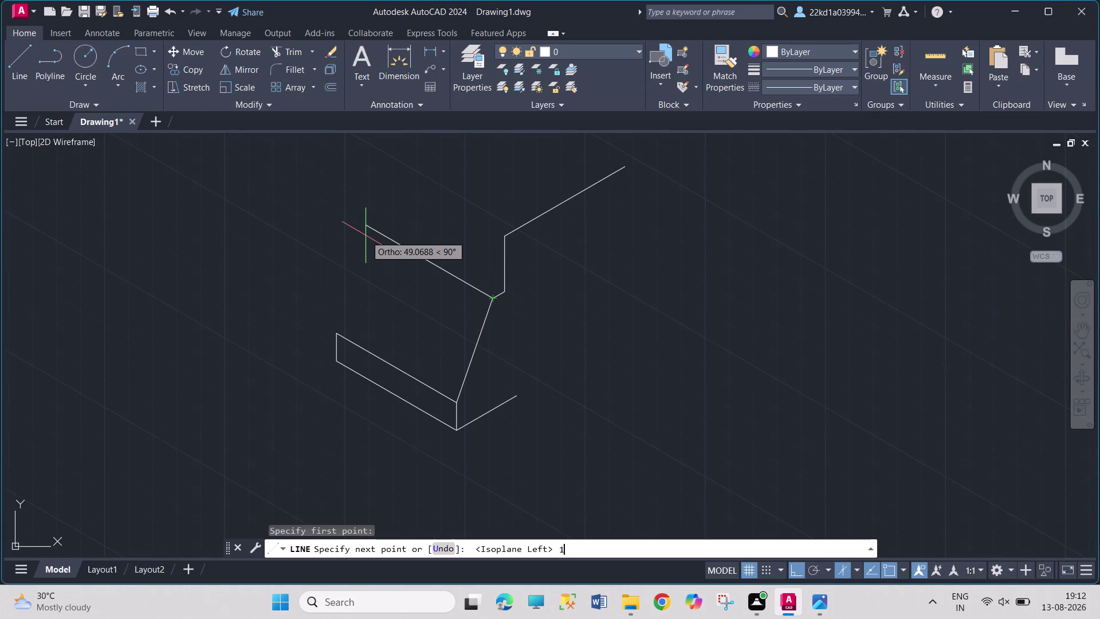
key(Return)
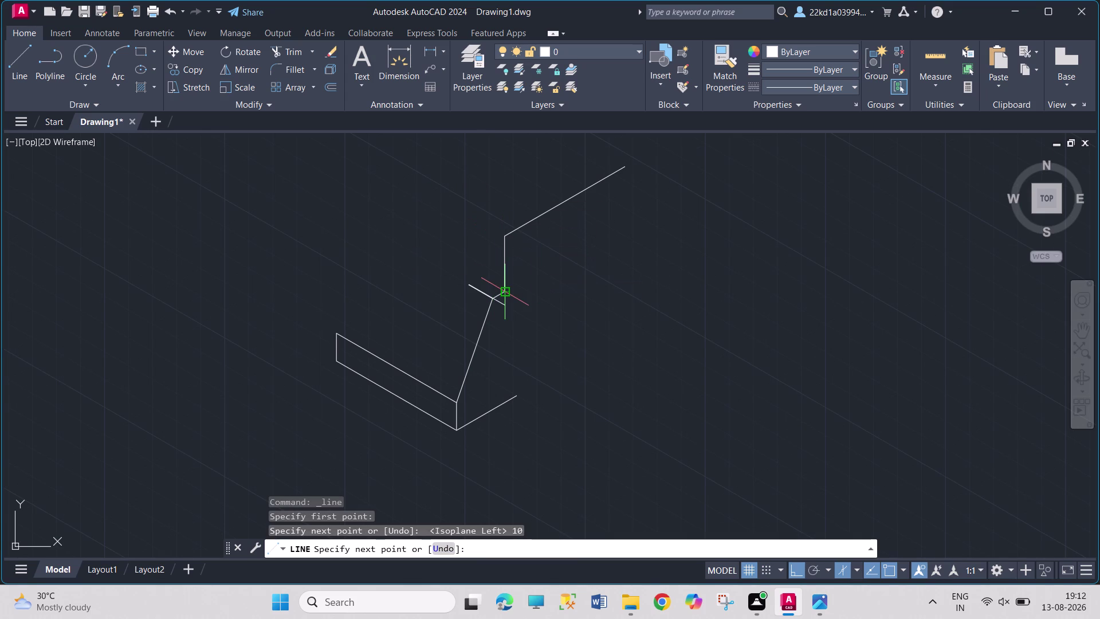
key(F5)
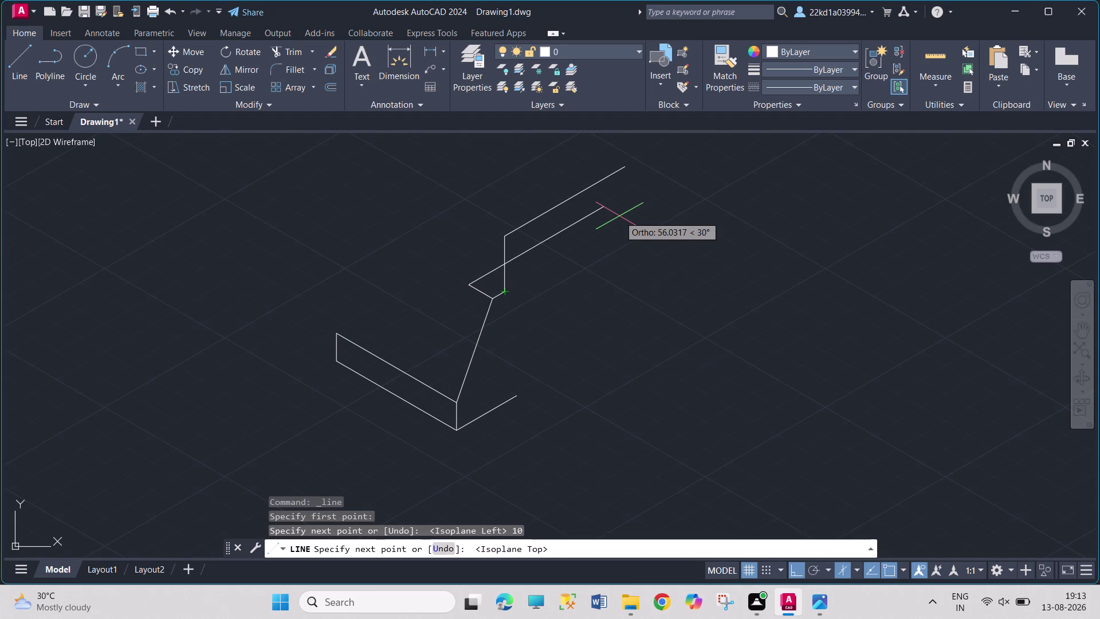
Add a 5-unit ledge edge followed by another 10-unit edge.
key(5)
key(Return)
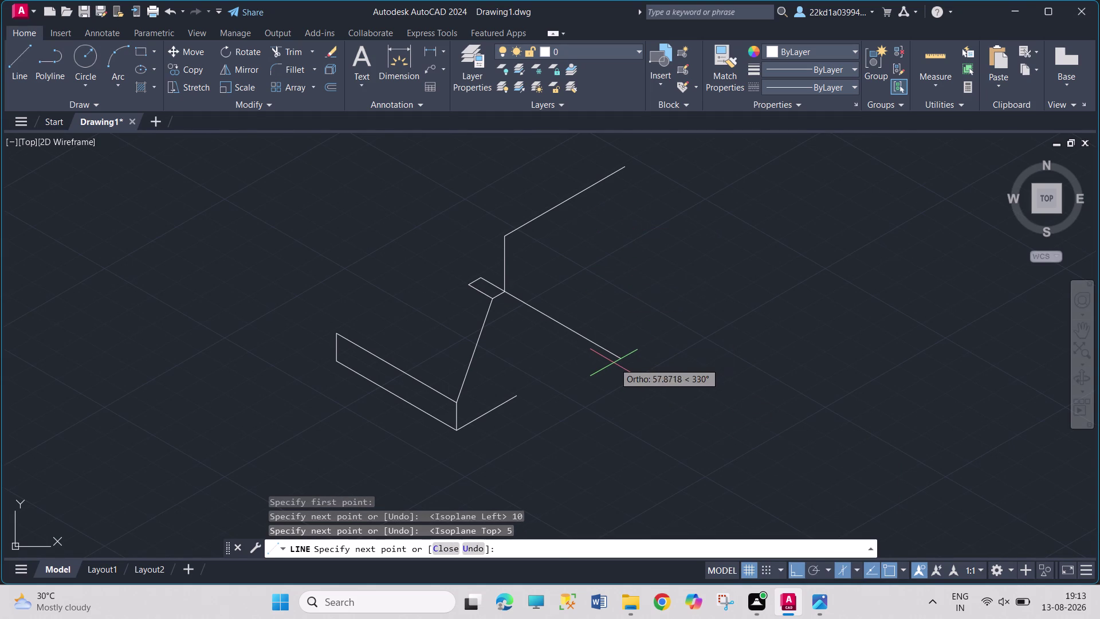
text(10)
key(Return)
key(Escape)
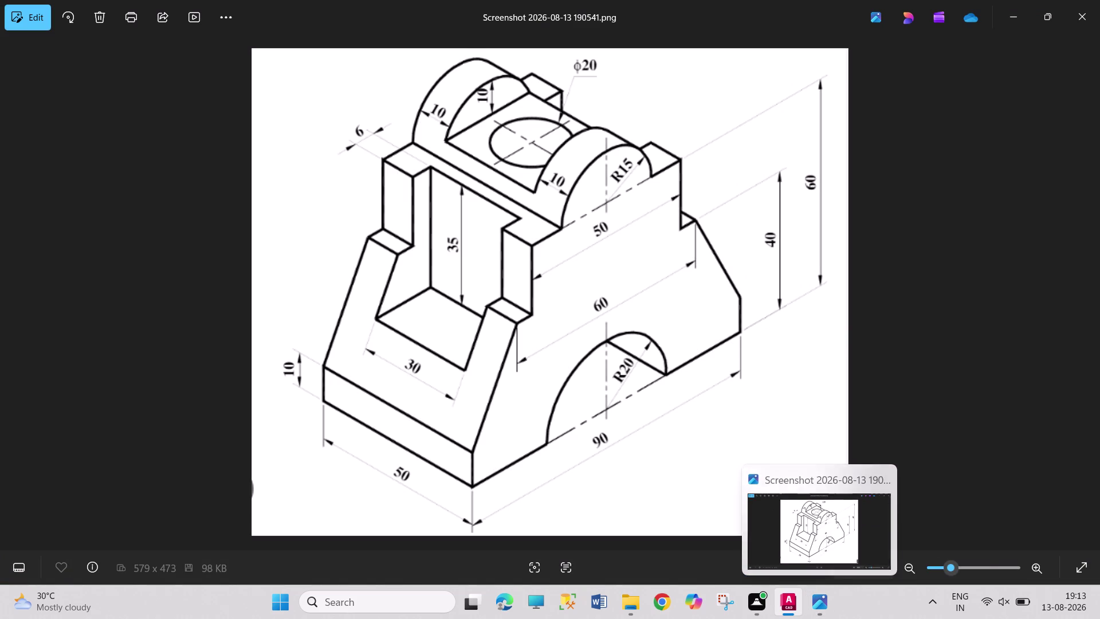
Begin copying the slanted right post edge, picking a base point near its top.
click(476, 342)
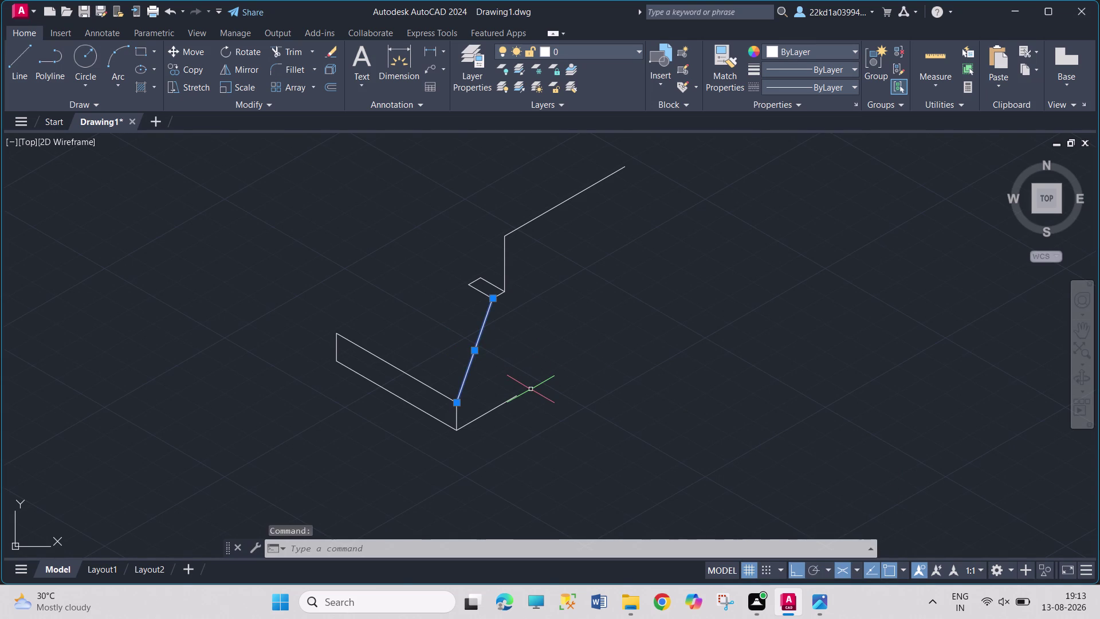
text(C)
text(O)
key(Return)
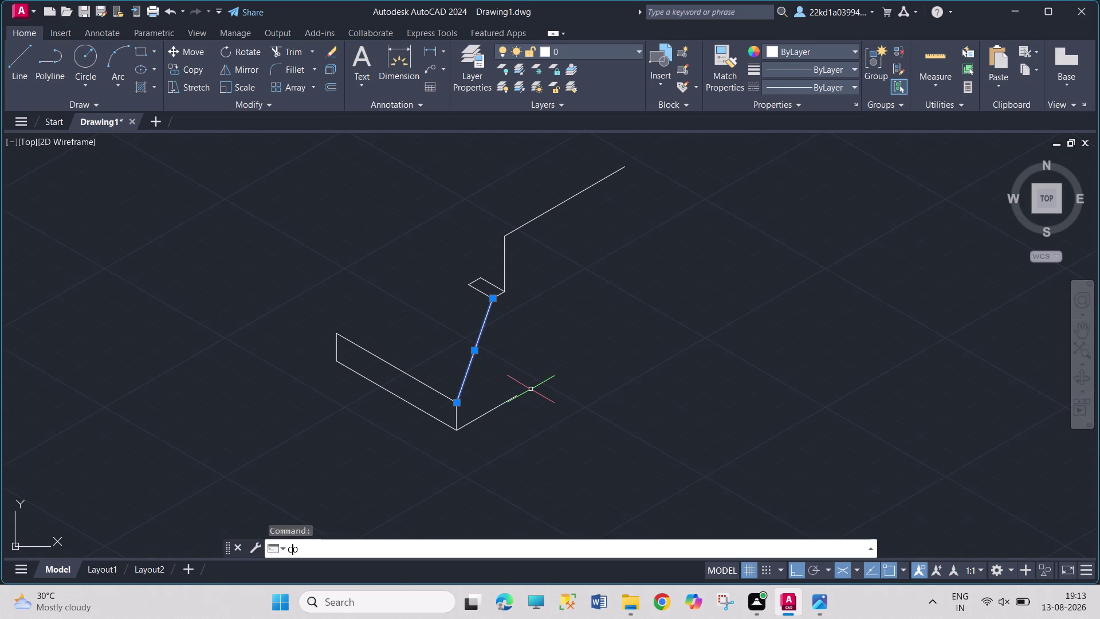
key(Return)
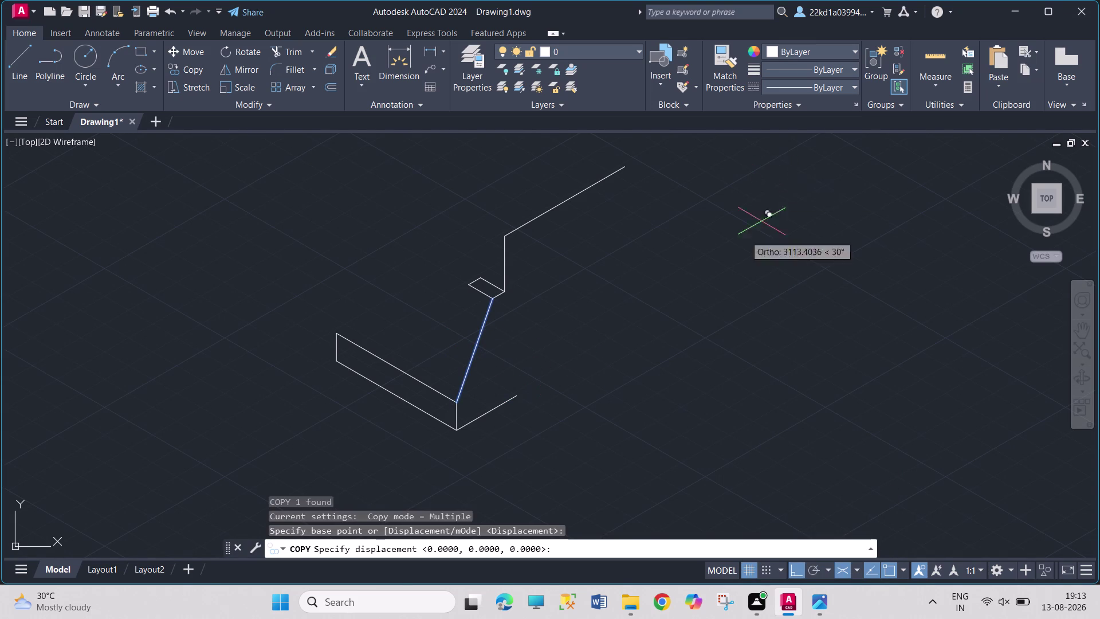
click(492, 296)
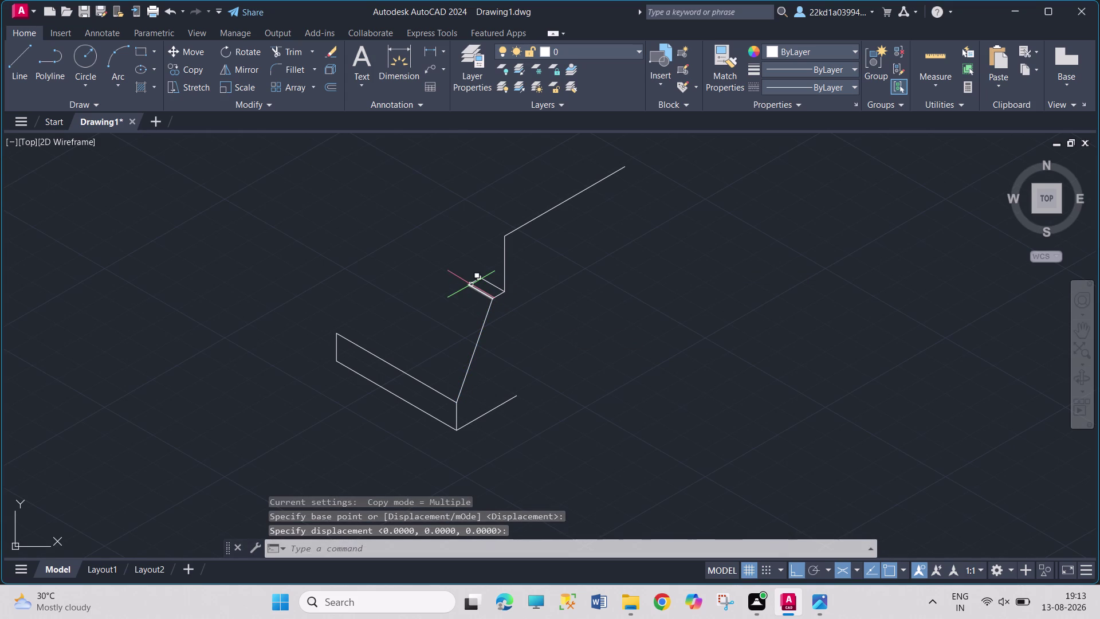
Recopy the slanted edge from its top endpoint, placing copies 40 and 50 units left.
key(c)
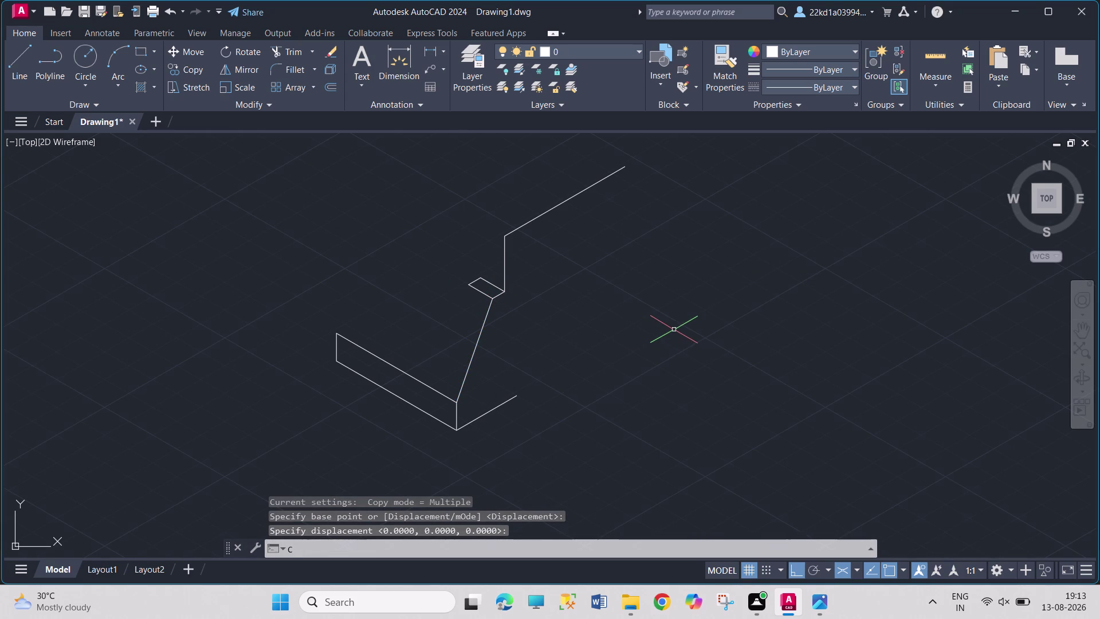
key(o)
key(Return)
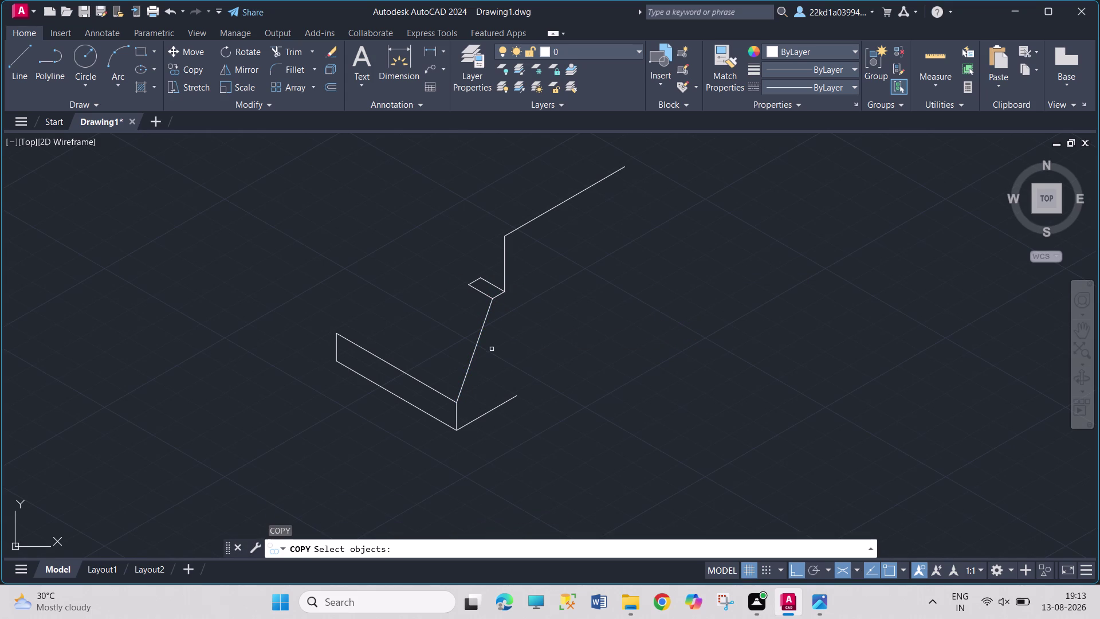
click(480, 335)
key(Return)
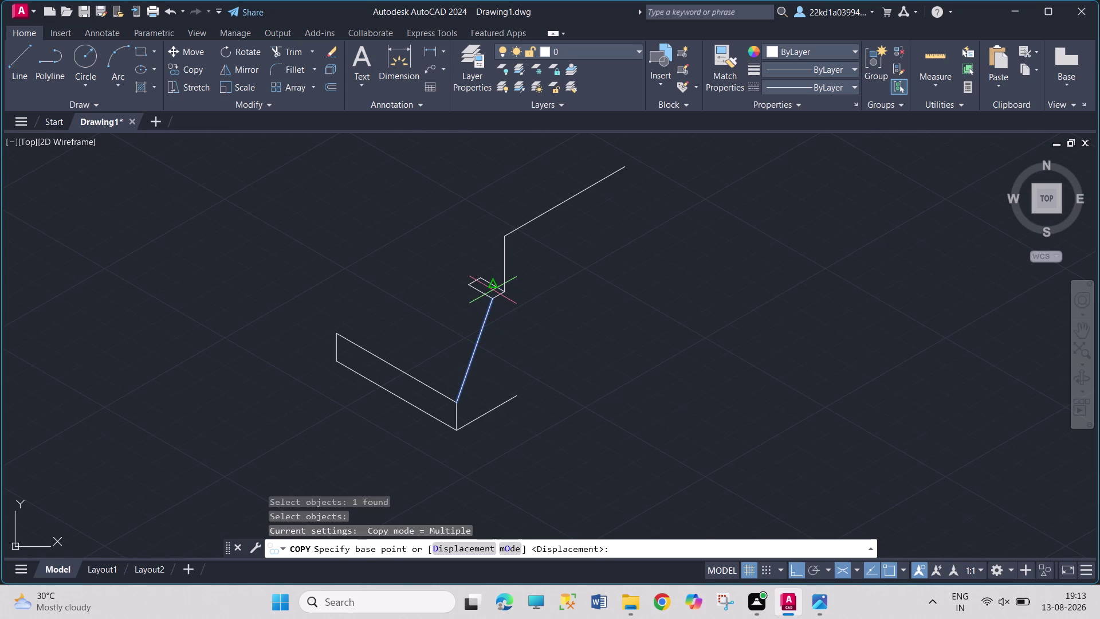
click(493, 302)
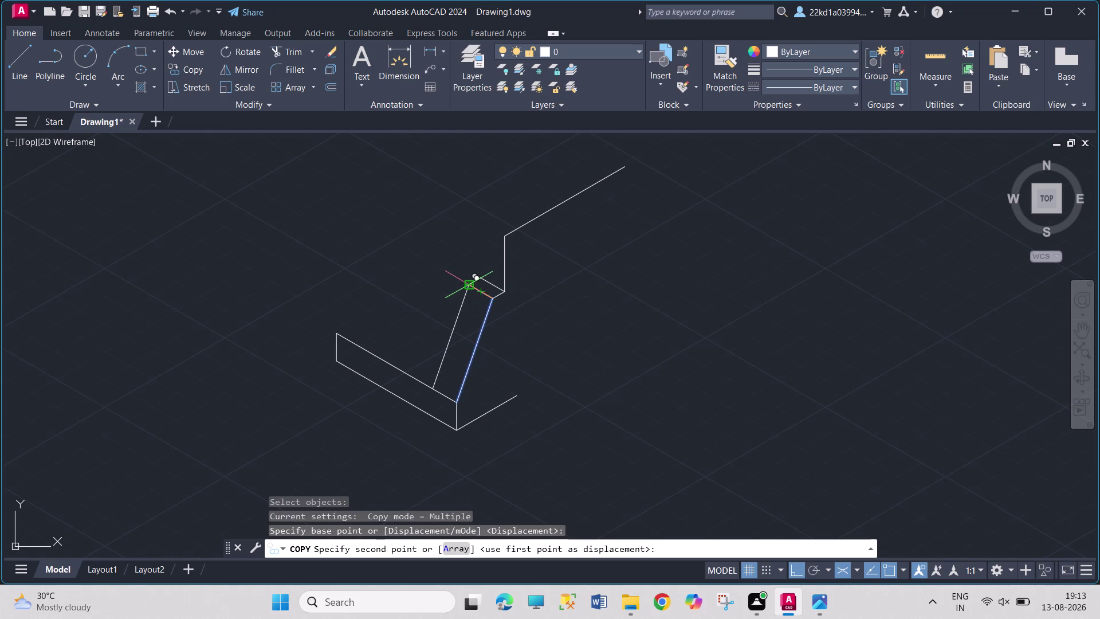
click(467, 287)
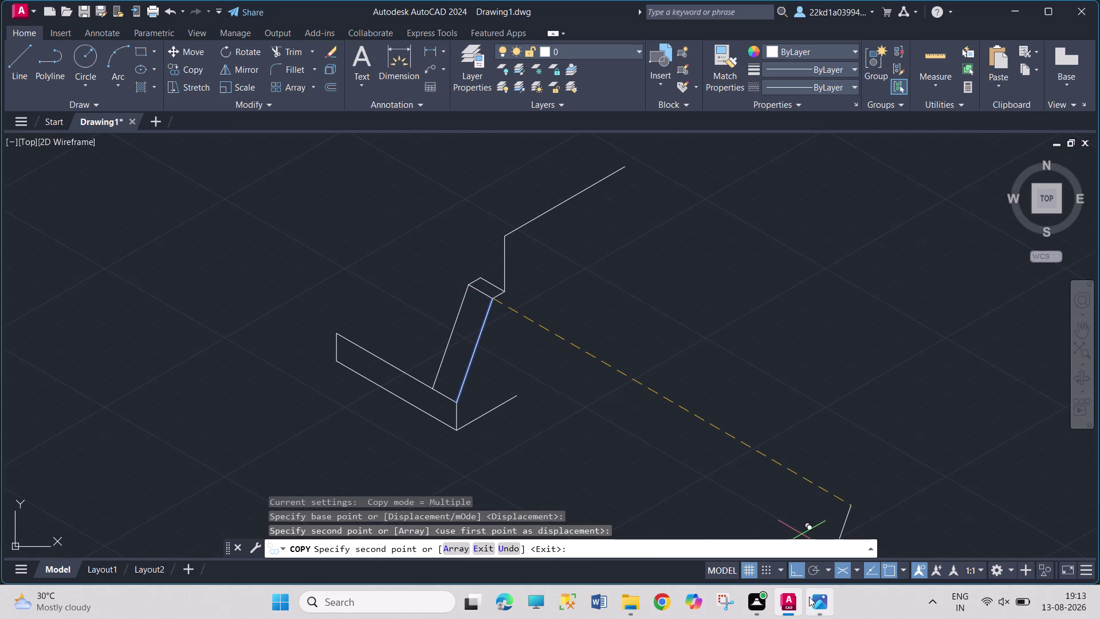
click(809, 597)
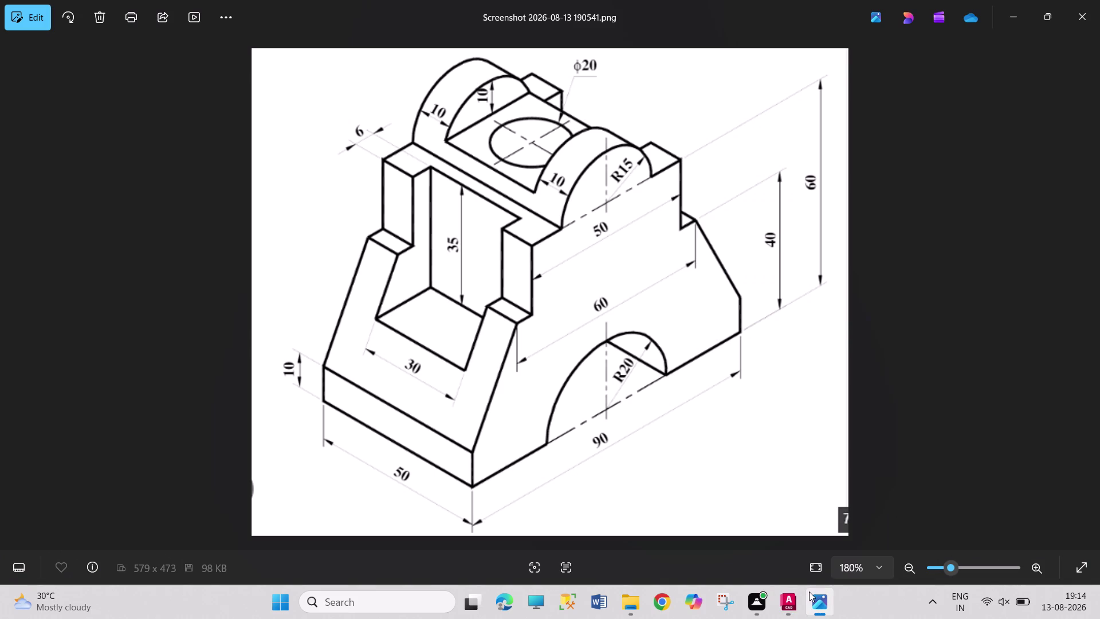
click(786, 591)
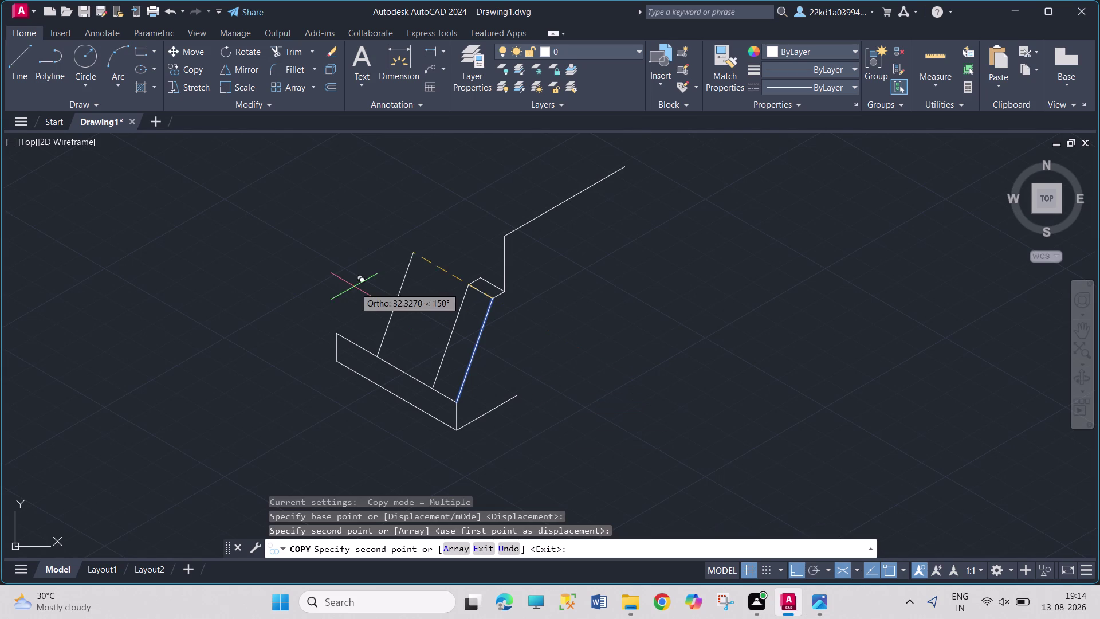
text(40)
key(Return)
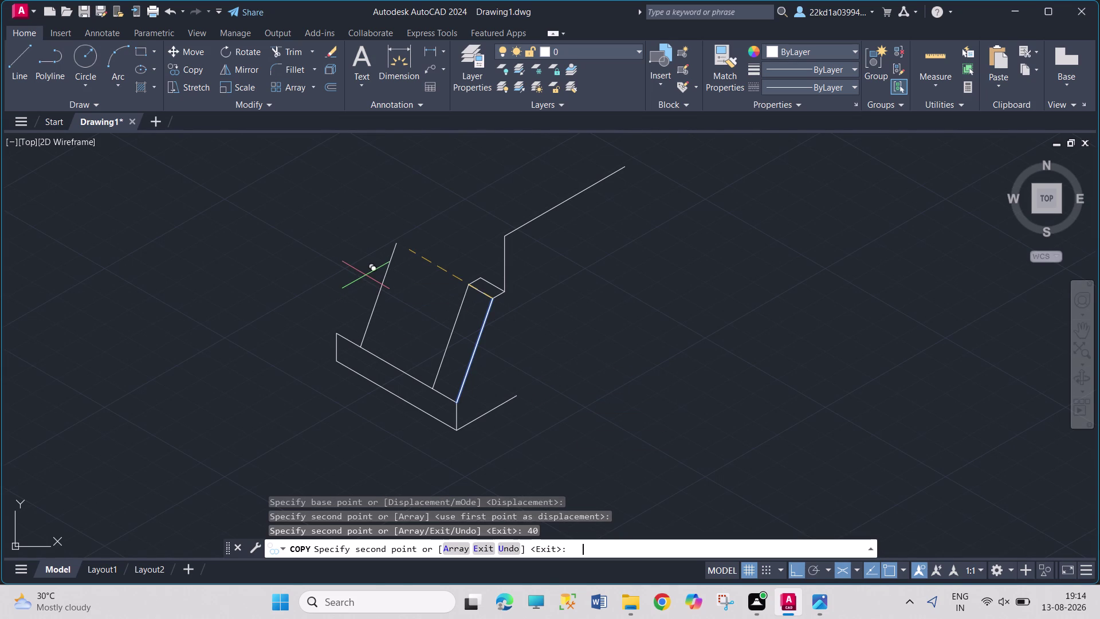
text(50)
key(Return)
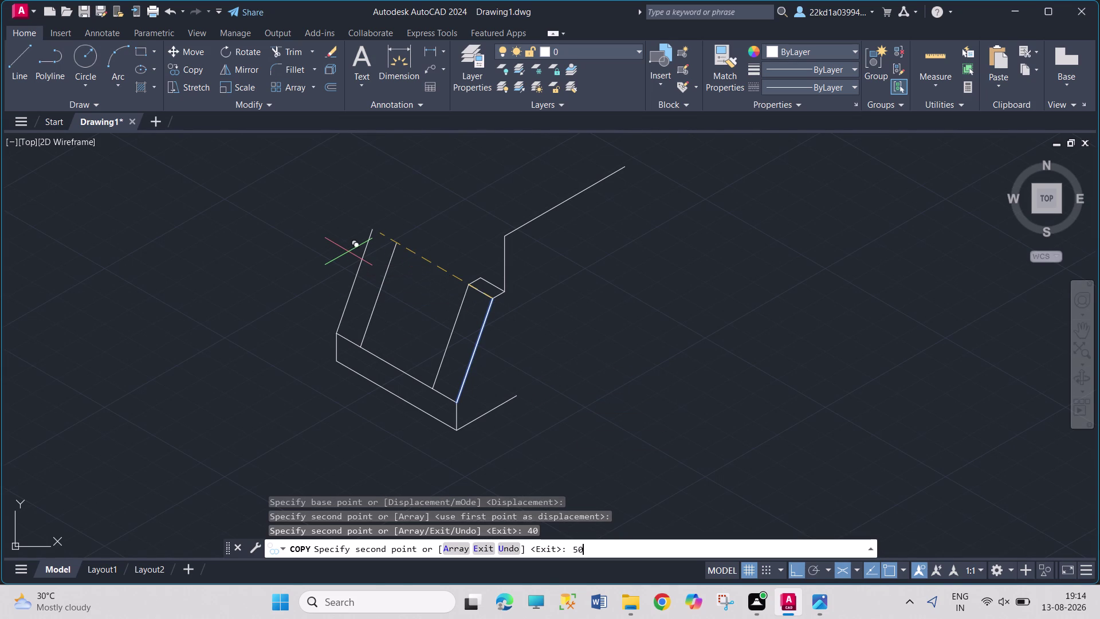
key(Escape)
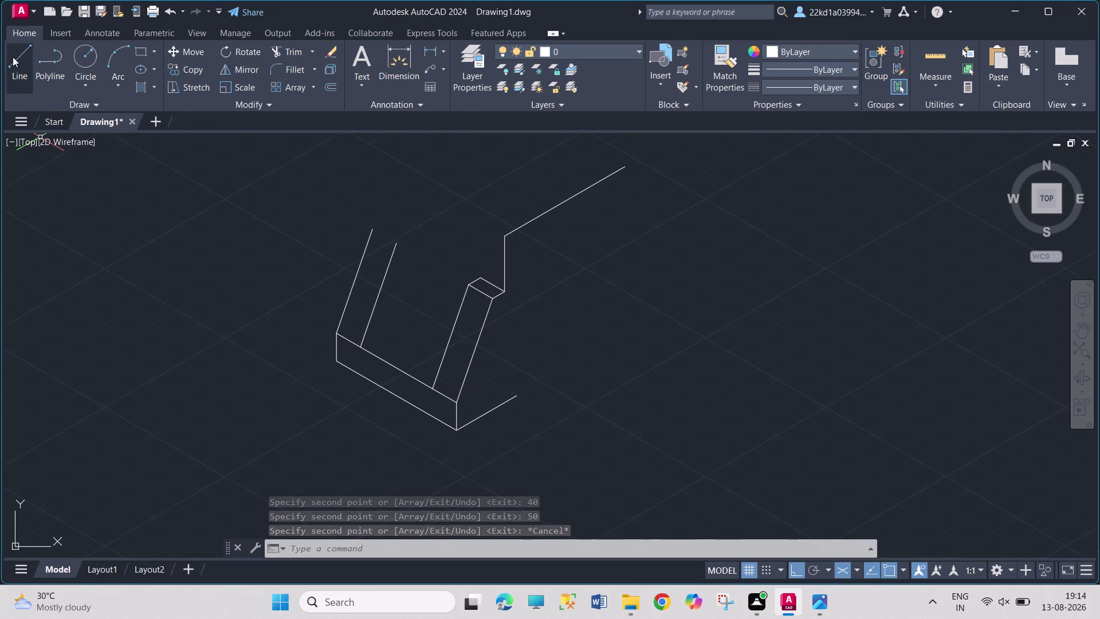
Draw the left post's ledge between the two post tops with 5- and 10-unit edges.
click(12, 57)
click(401, 243)
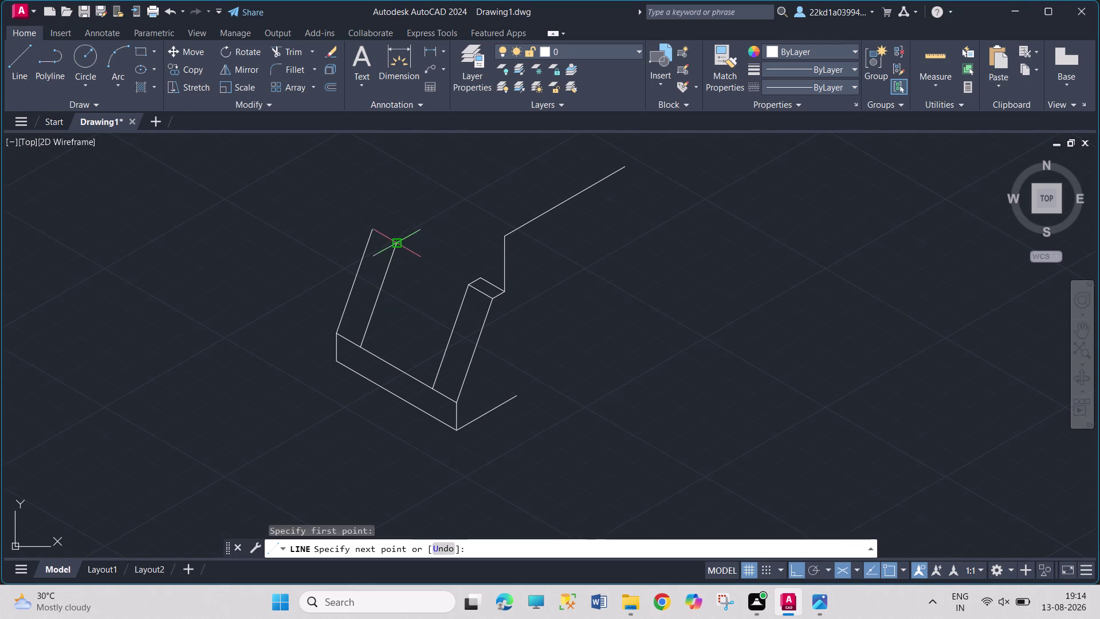
click(370, 229)
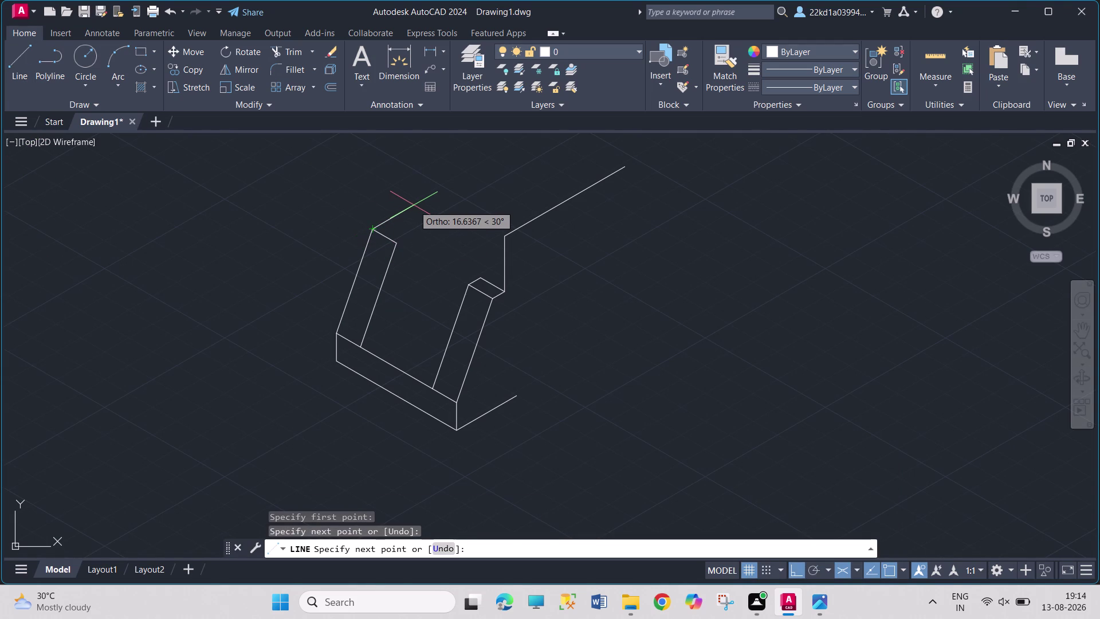
key(5)
key(Return)
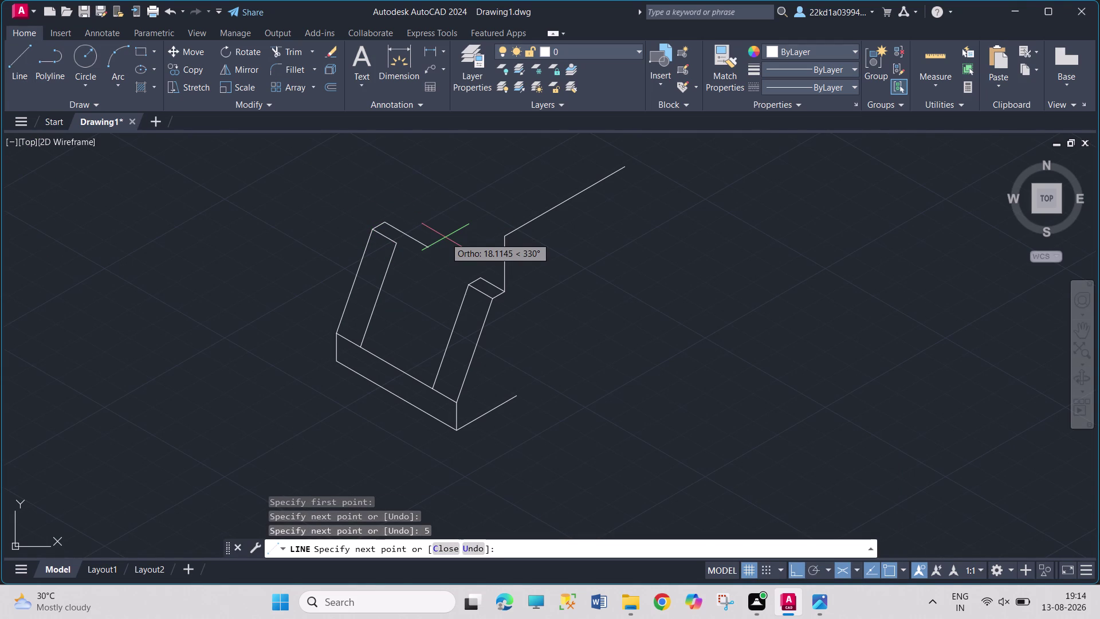
text(10)
key(Return)
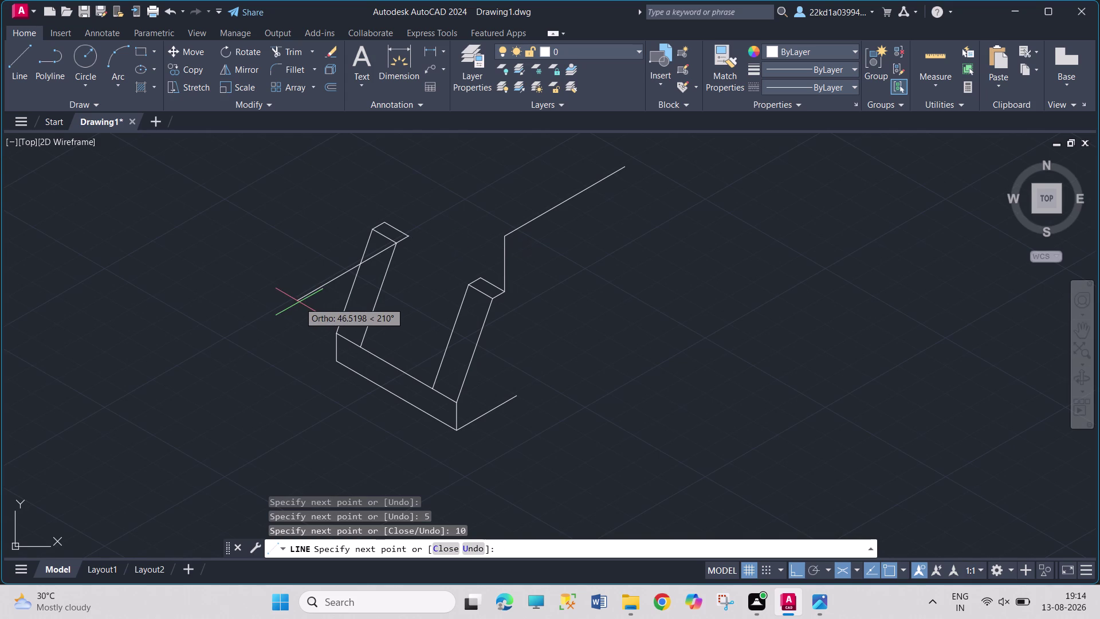
key(4)
key(BackSpace)
key(5)
key(Return)
key(Escape)
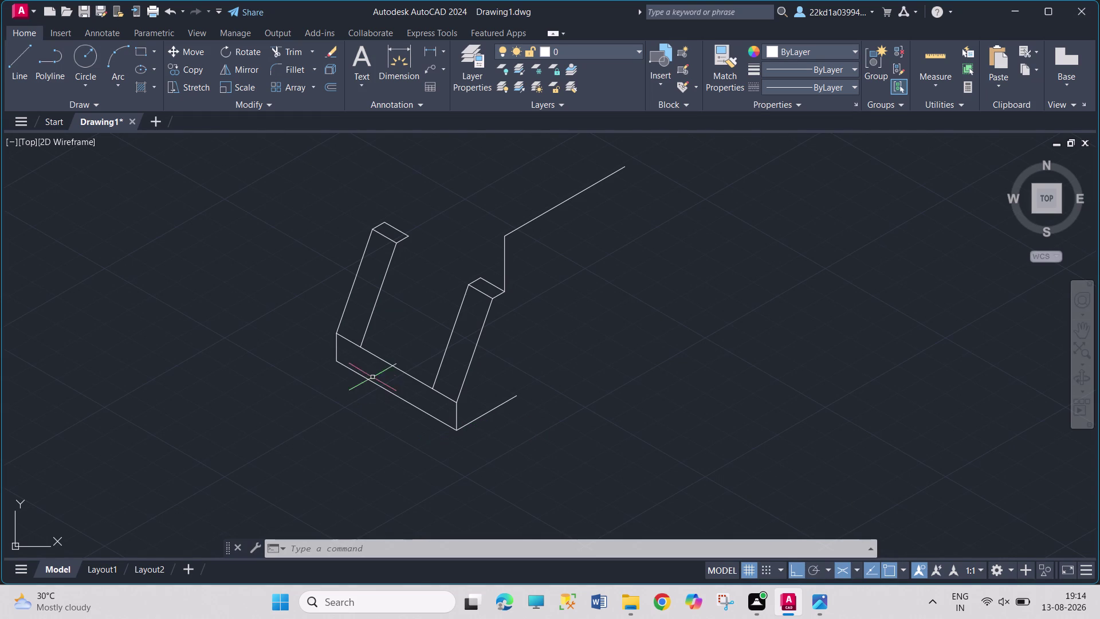
Copy the base's front bottom edge 30 units along the post, then undo it.
click(381, 360)
text(C)
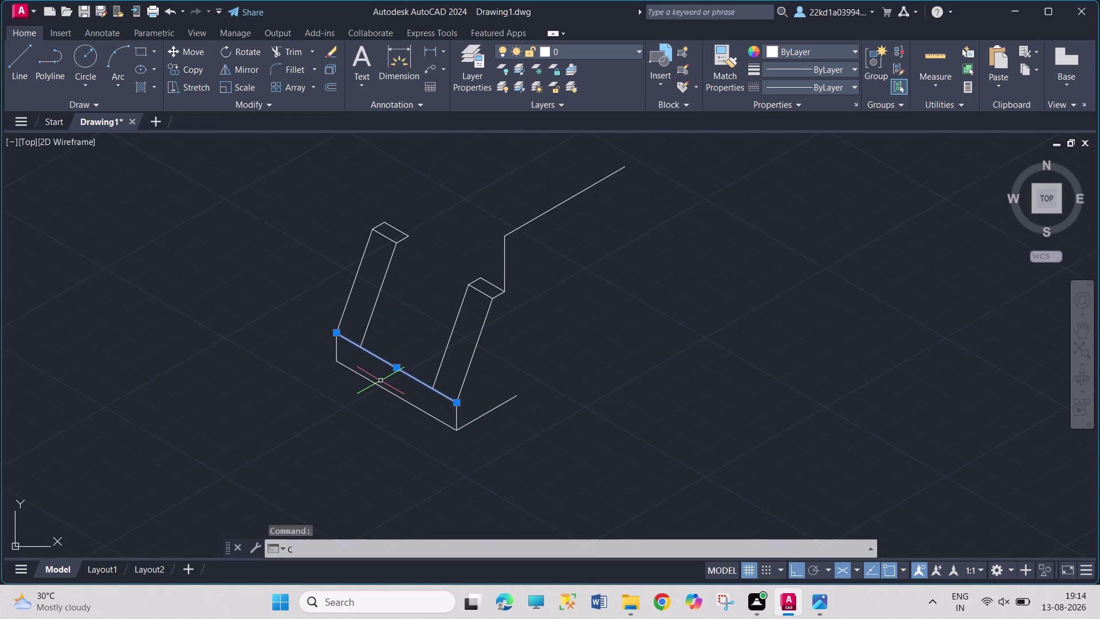
text(O)
key(Return)
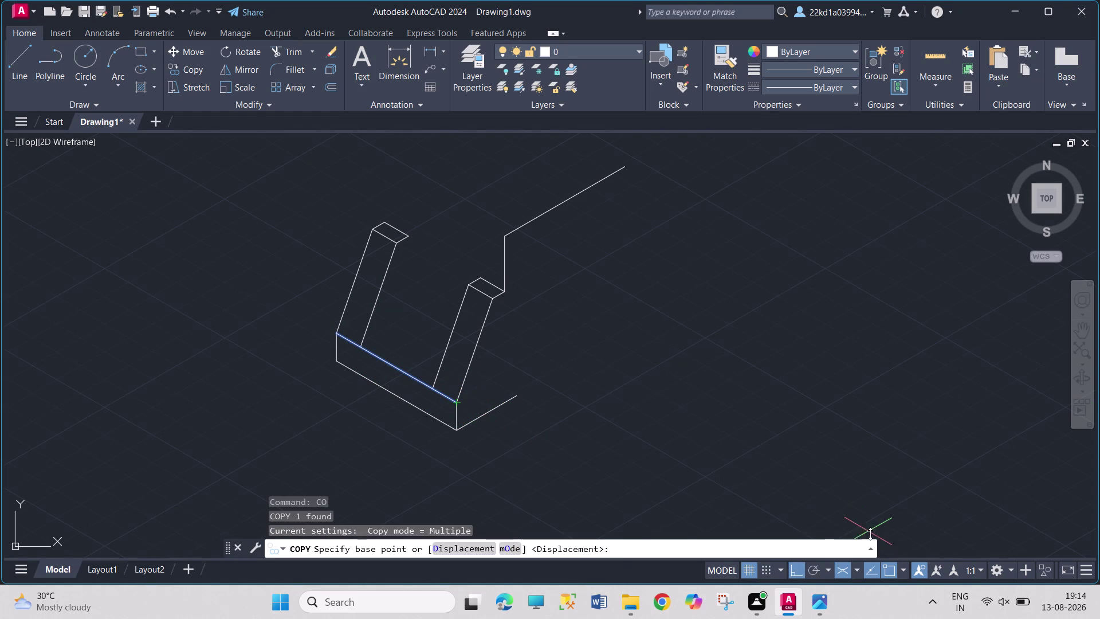
click(789, 566)
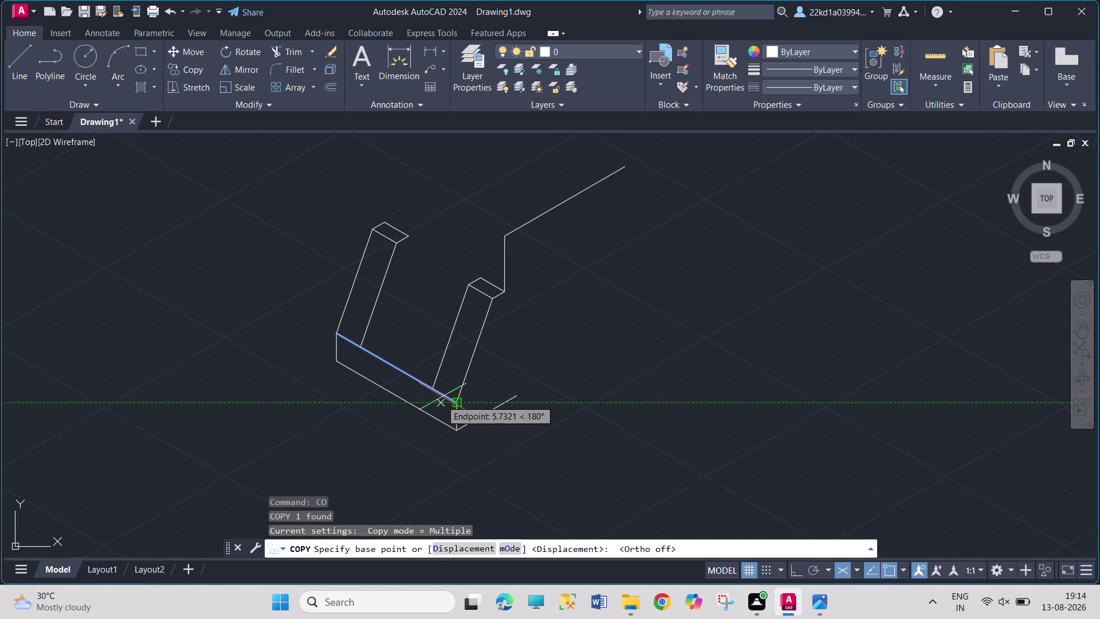
click(456, 403)
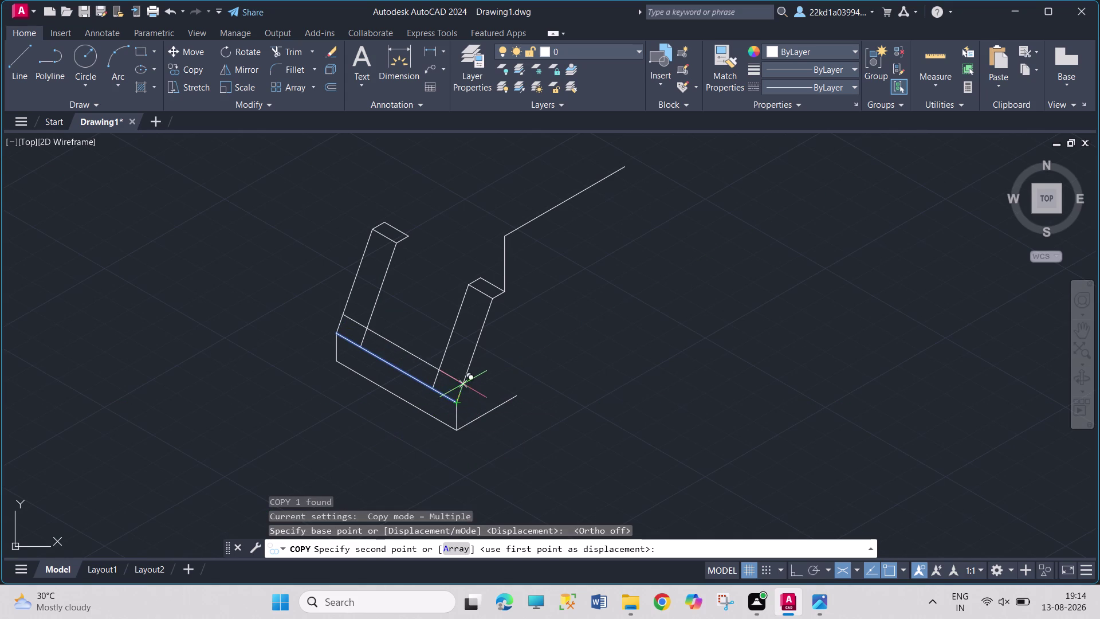
text(30)
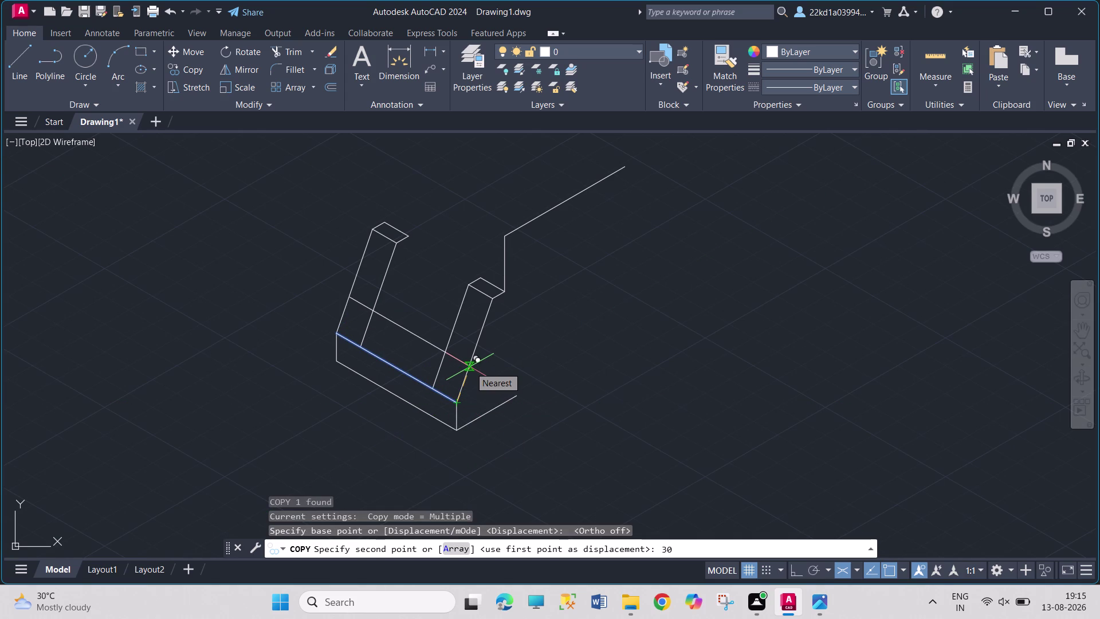
key(Return)
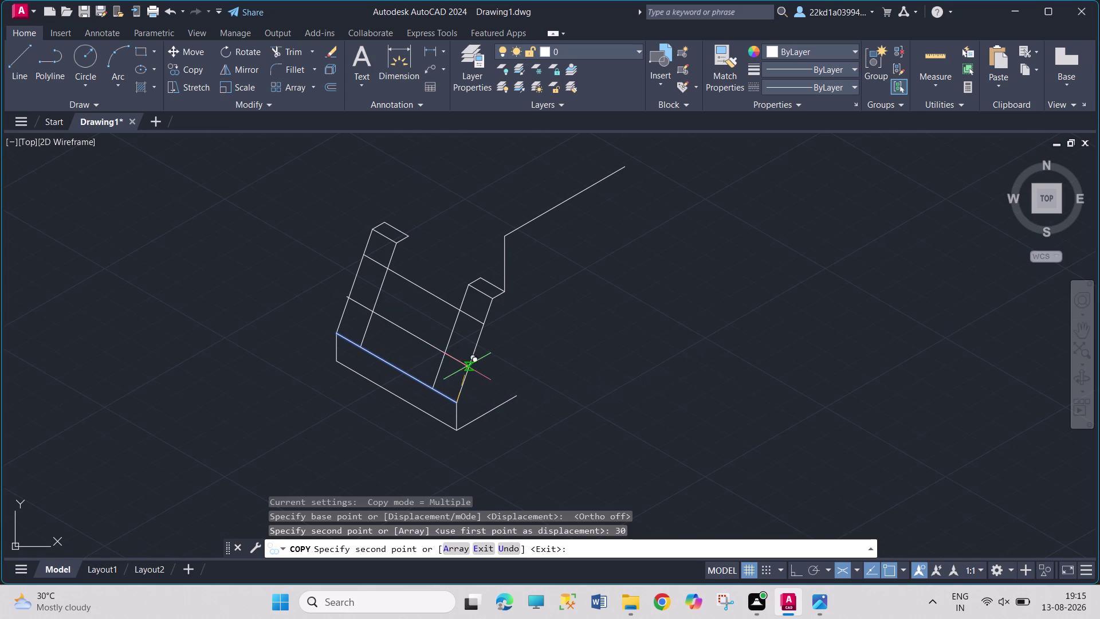
key(Escape)
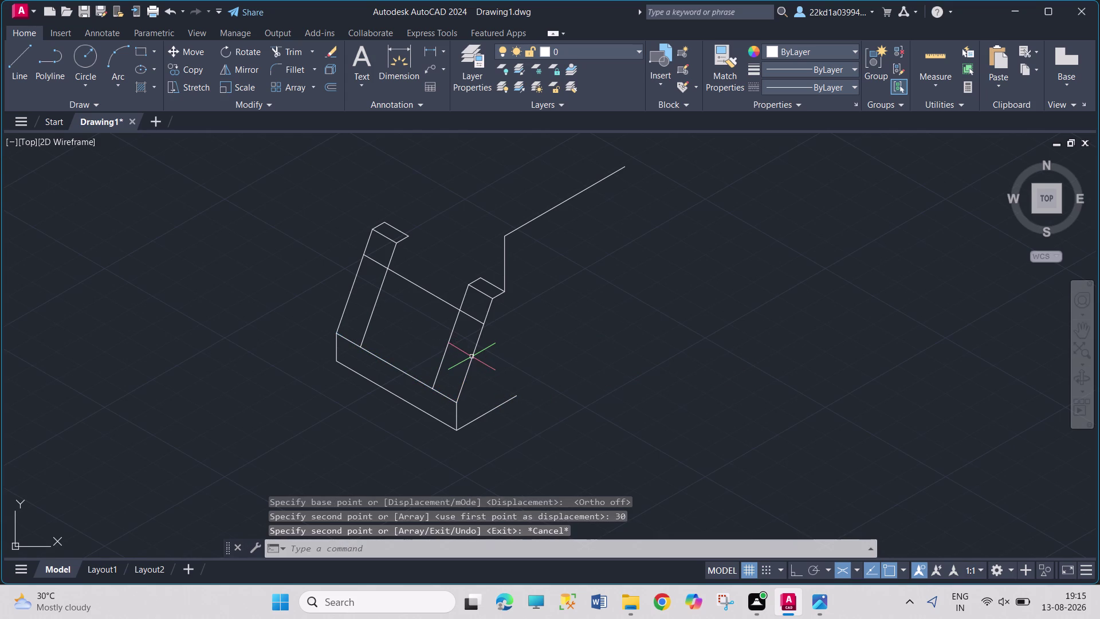
key(ctrl+z)
Reselect the base's front bottom edge and restart the COPY (CO) command.
click(416, 380)
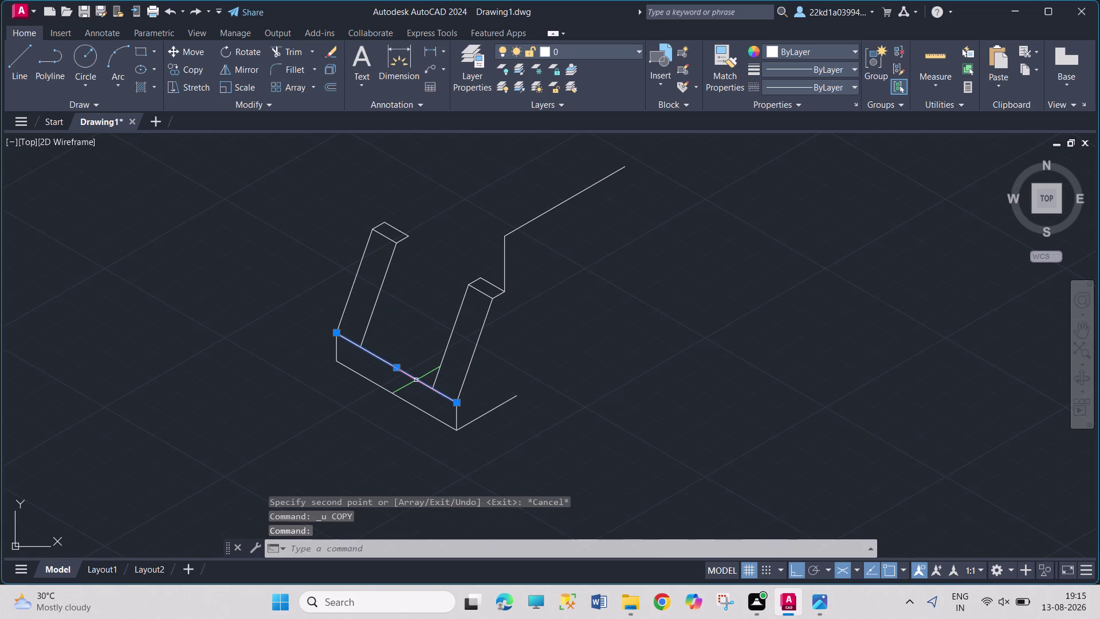
key(c)
key(o)
key(Return)
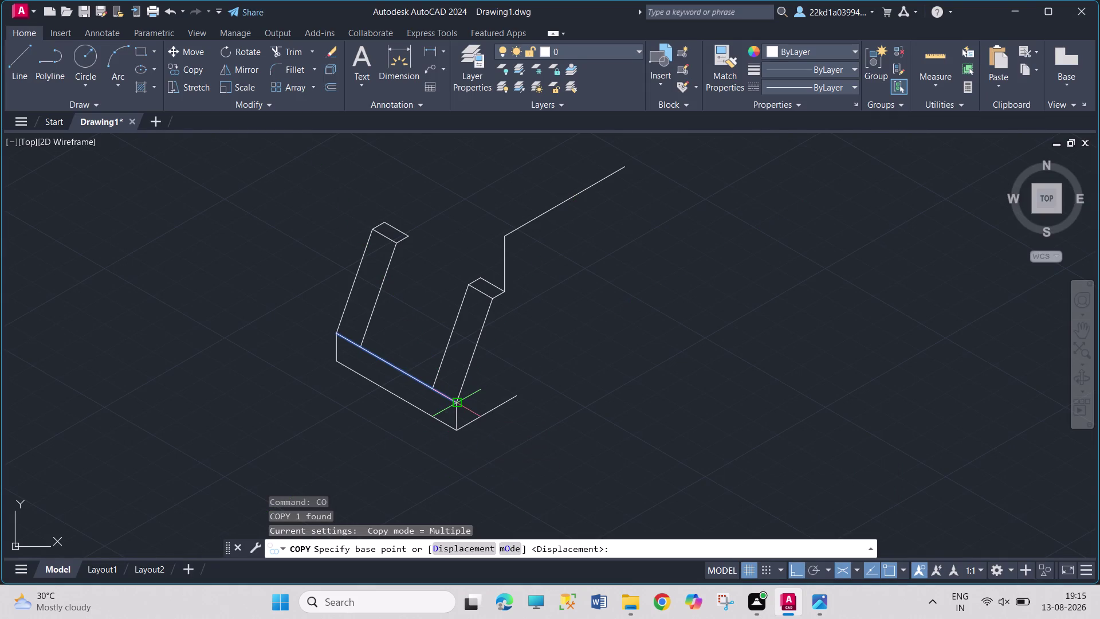
Place a copy of the base's front edge 20 units back along the 30° direction.
click(459, 399)
text(2)
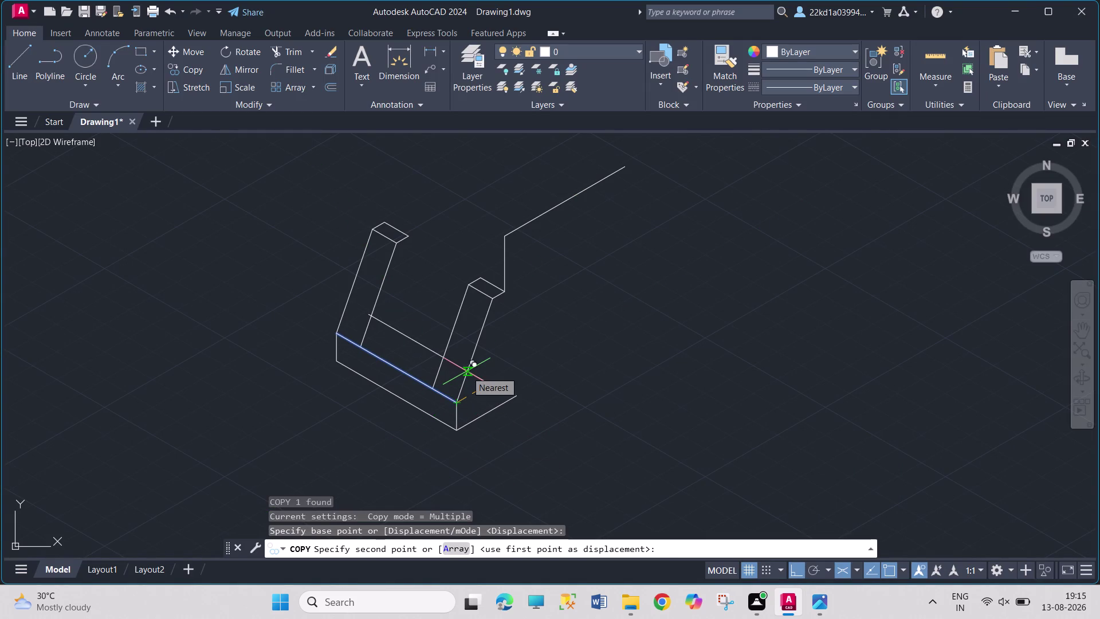
text(0)
key(Return)
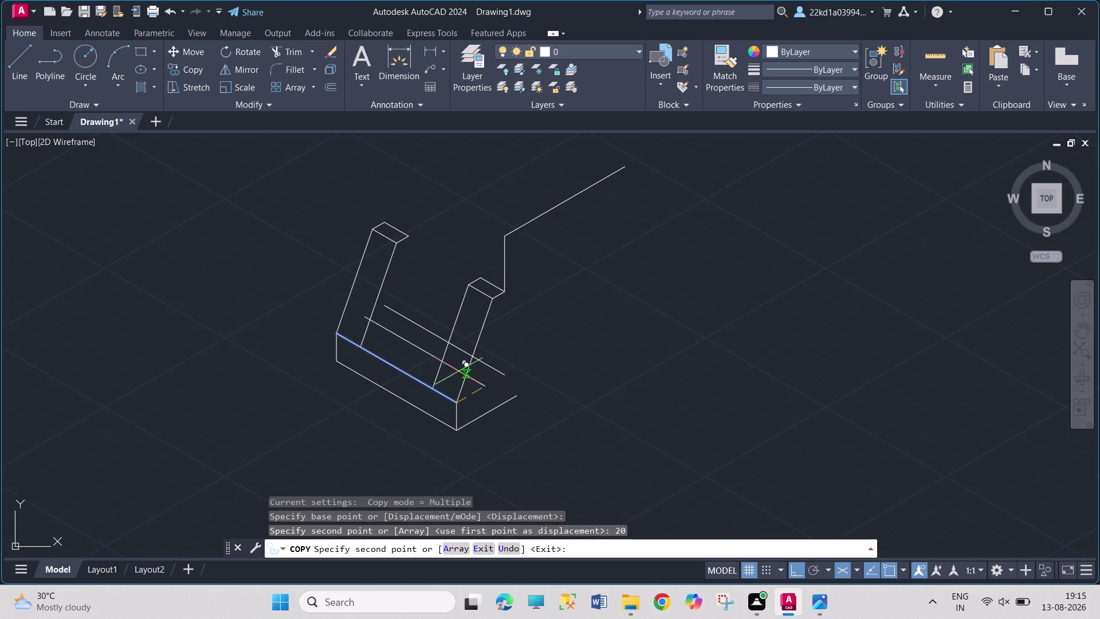
key(Escape)
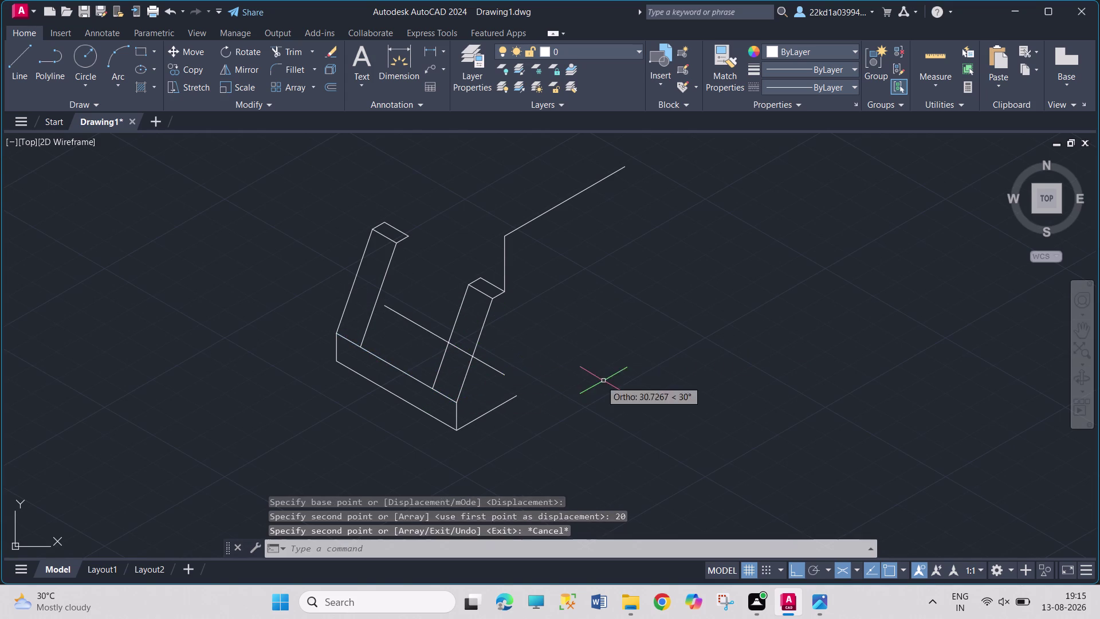
key(Escape)
key(Escape)
Lengthen the copied edge with its end grip so it extends past the left post.
click(416, 325)
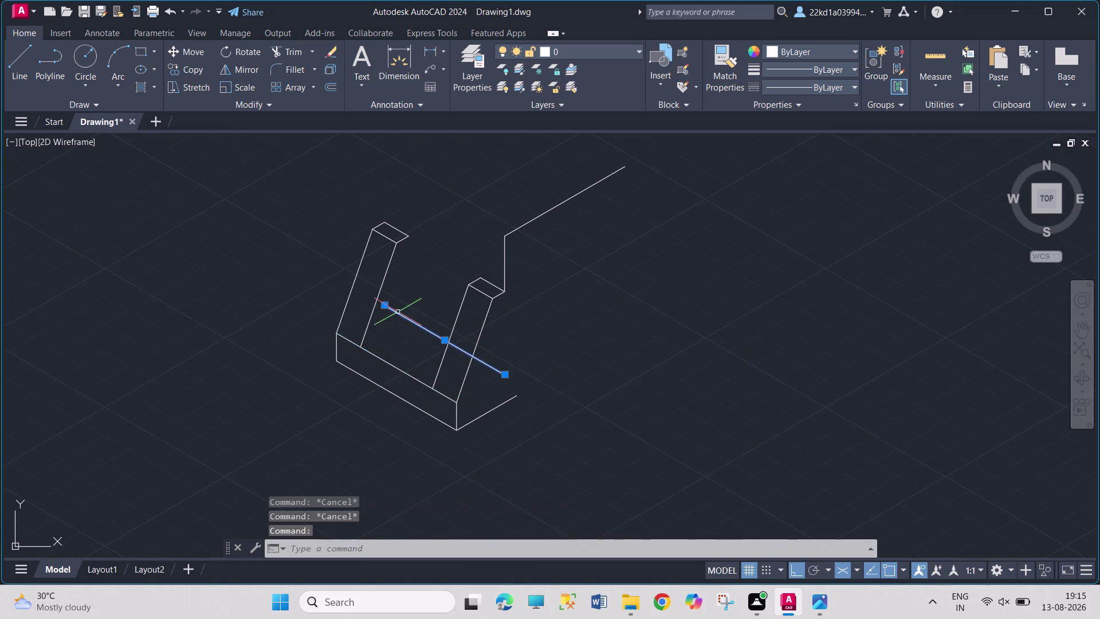
click(415, 337)
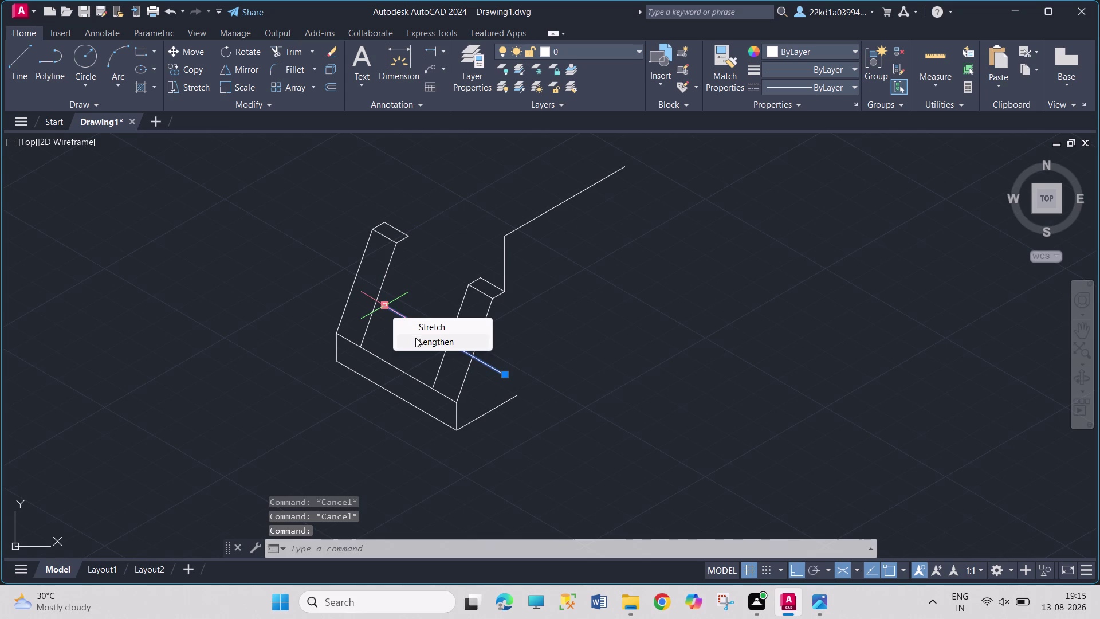
click(297, 263)
key(Escape)
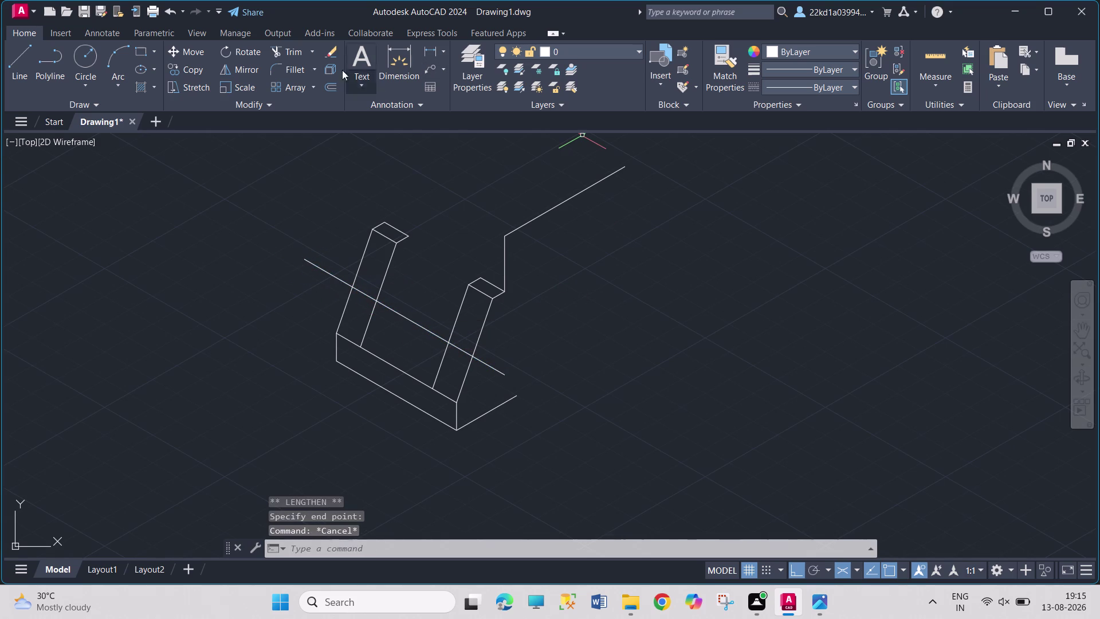
click(298, 53)
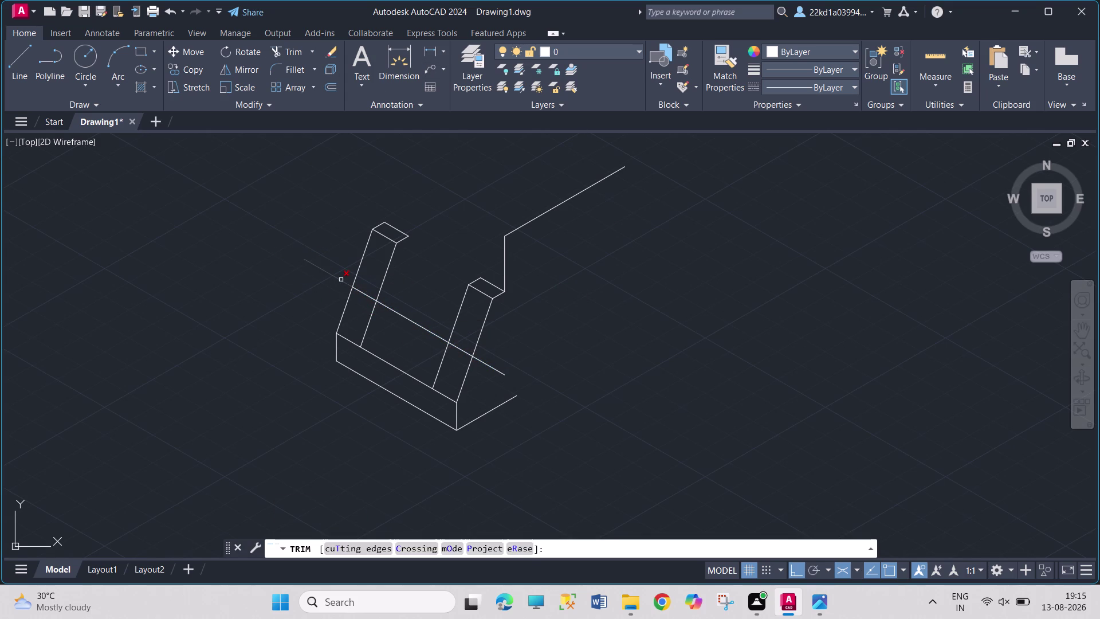
Trim the copied line's overhang and the excess post and base segments around the notch floor.
click(341, 279)
click(370, 321)
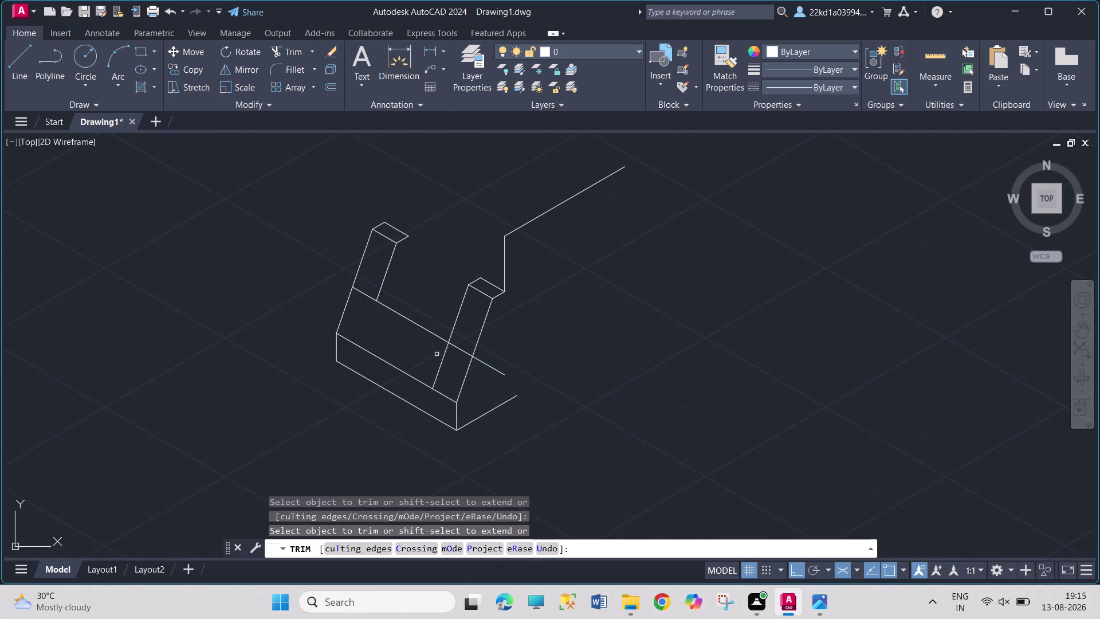
click(442, 360)
click(366, 297)
click(489, 367)
click(467, 352)
key(Escape)
key(Escape)
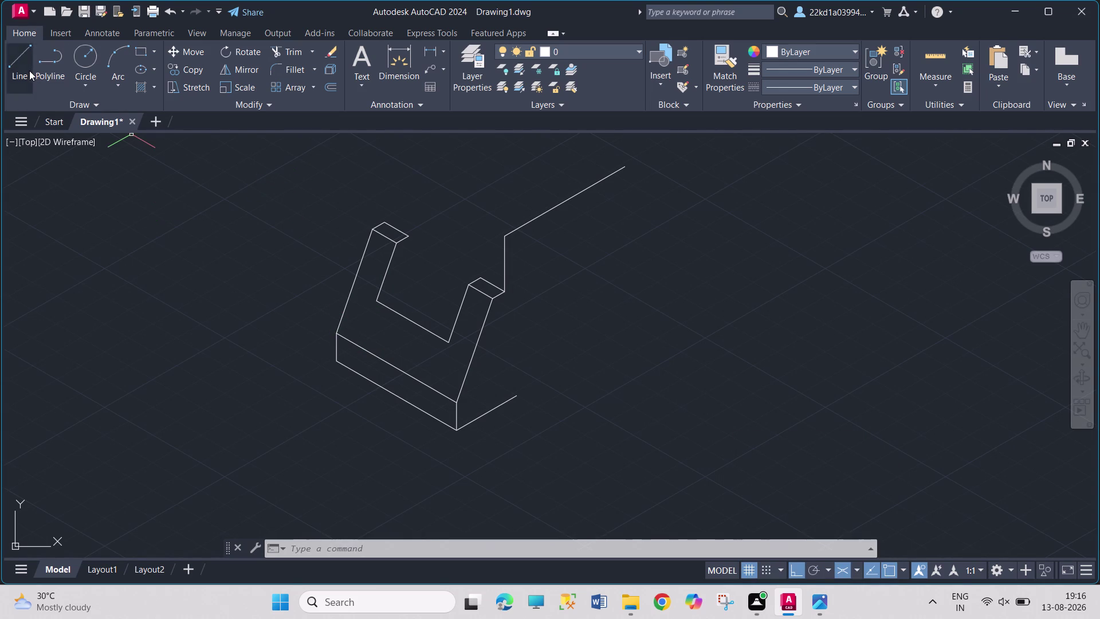
Draw a 10-unit line from the back wall corner to the right post's top.
click(29, 70)
click(505, 238)
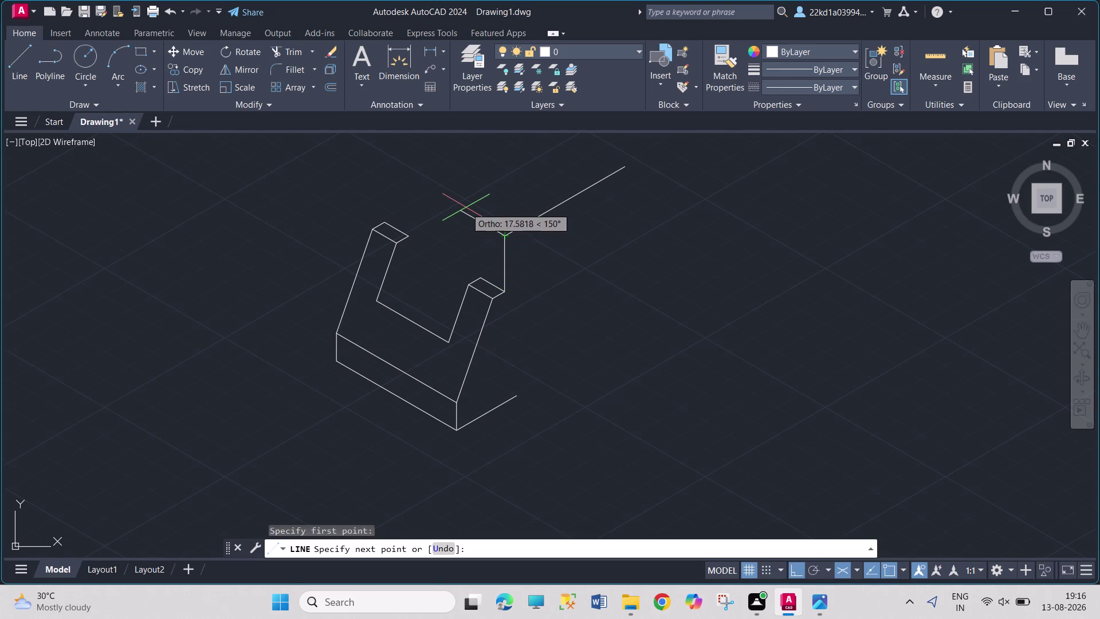
text(10)
key(Return)
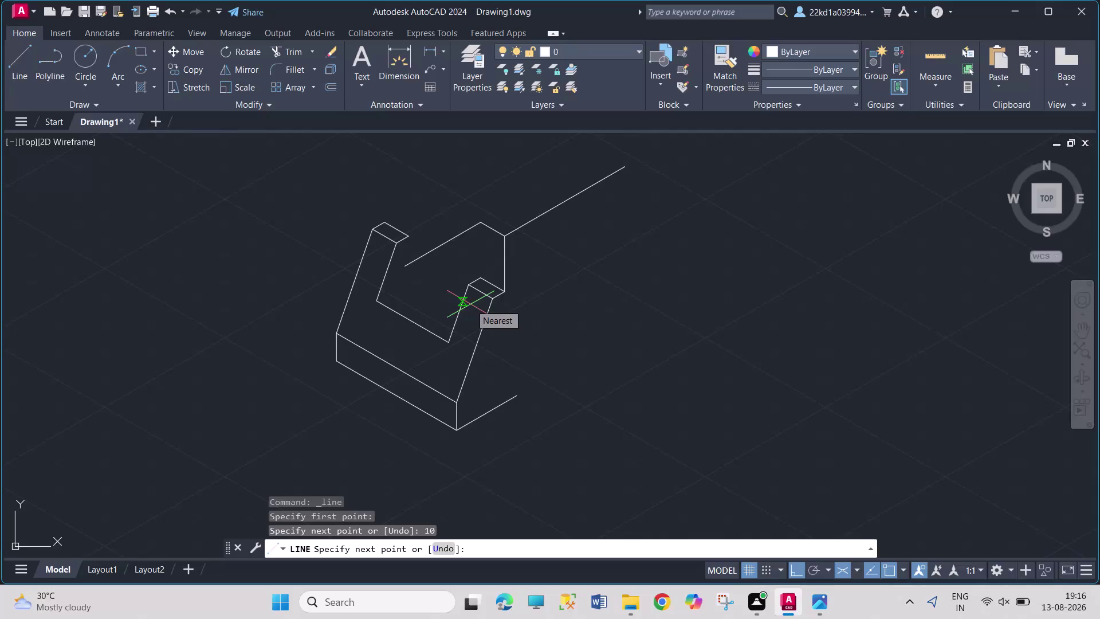
key(F5)
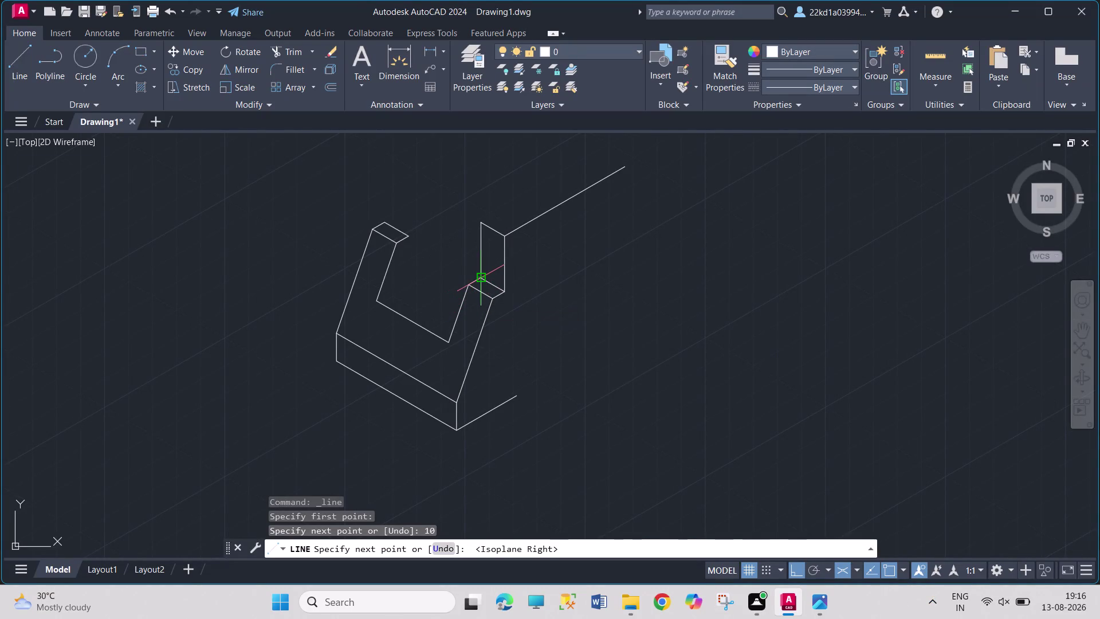
click(482, 275)
key(Escape)
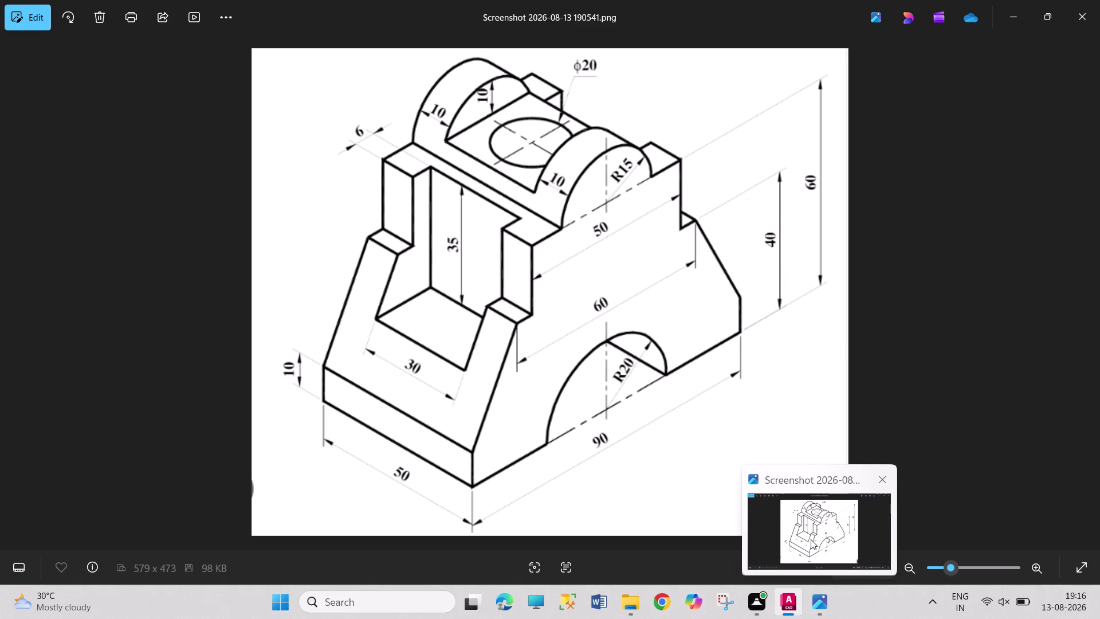
Add the upright's 6-unit rise and 10-unit edge, deleting a stray short top edge.
click(30, 71)
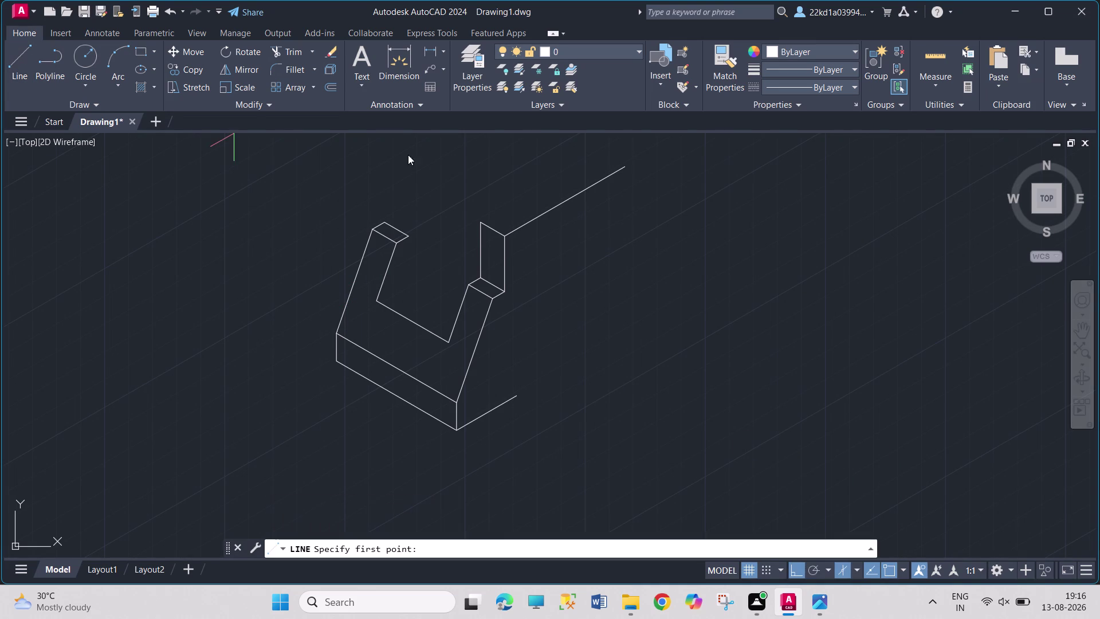
click(481, 222)
key(6)
key(Return)
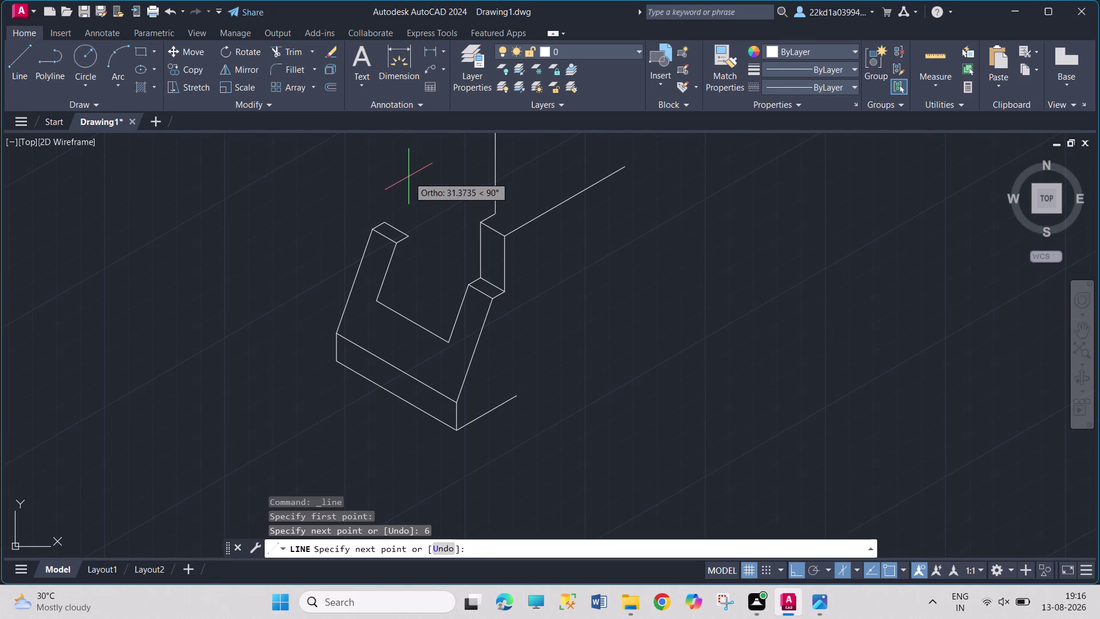
key(F5)
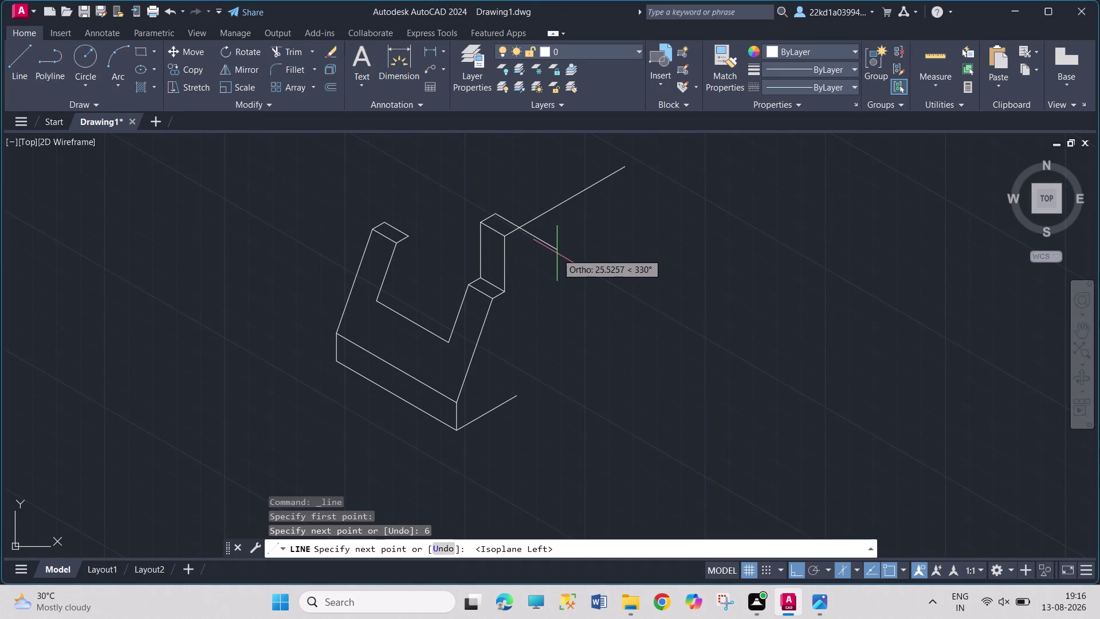
text(10)
key(Return)
key(Escape)
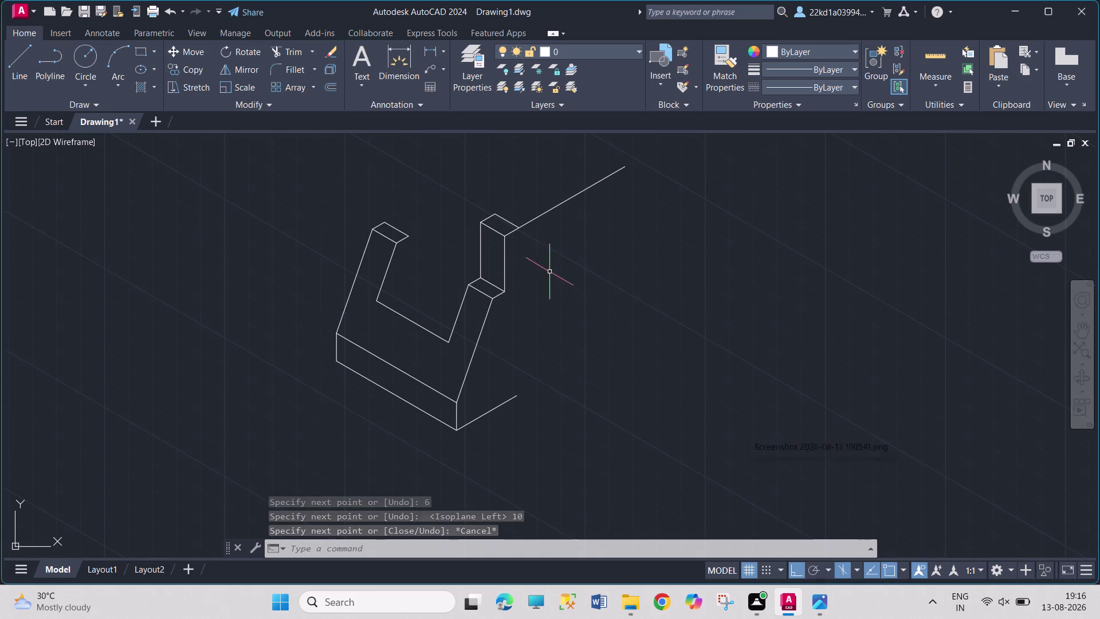
click(504, 220)
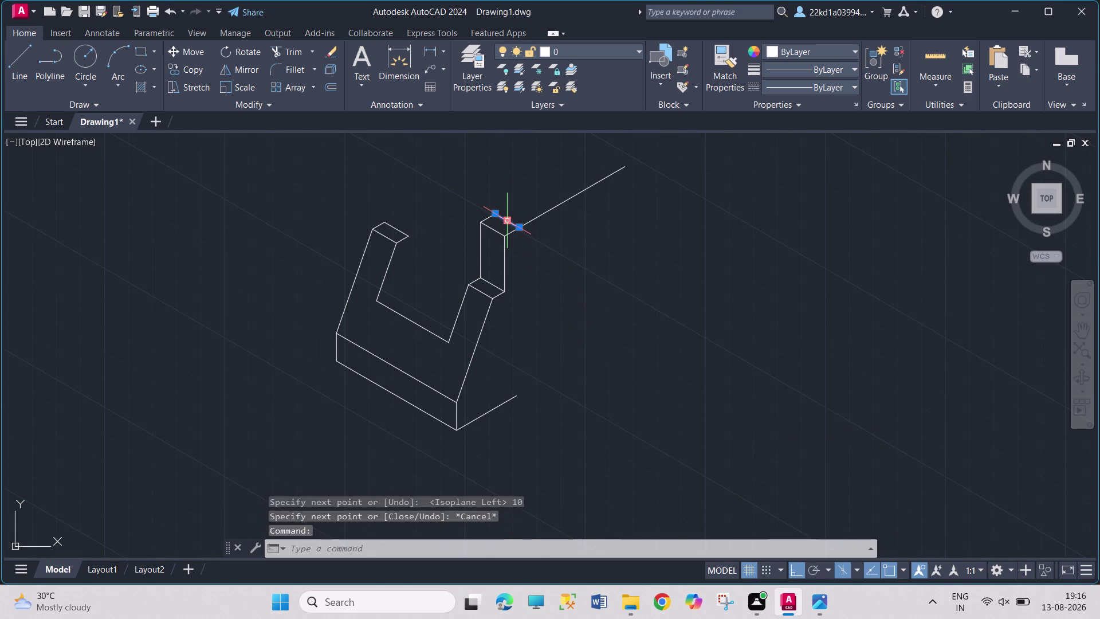
key(Delete)
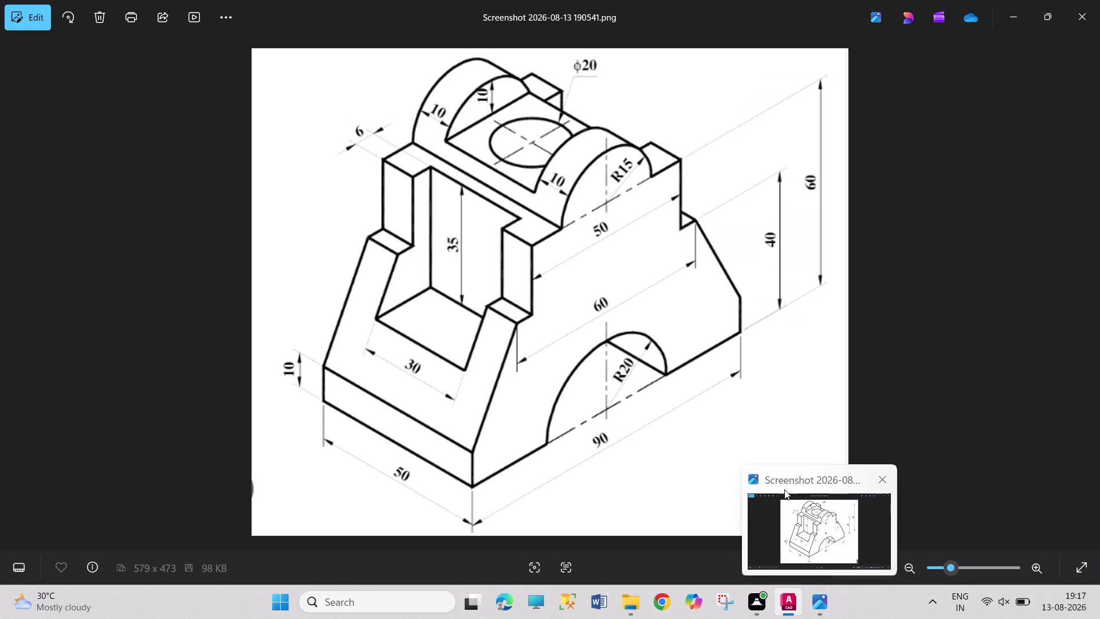
click(15, 65)
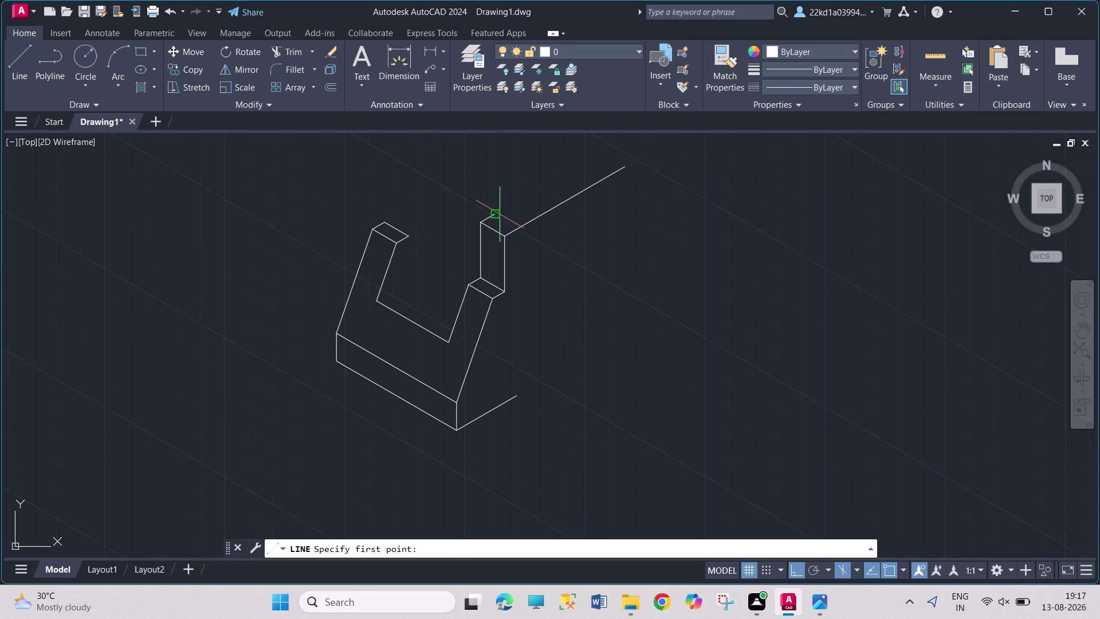
Draw the back wall's top outline as a chain of 30, 5, 10, 10 and 50-unit edges.
drag(499, 213, 477, 202)
text(30)
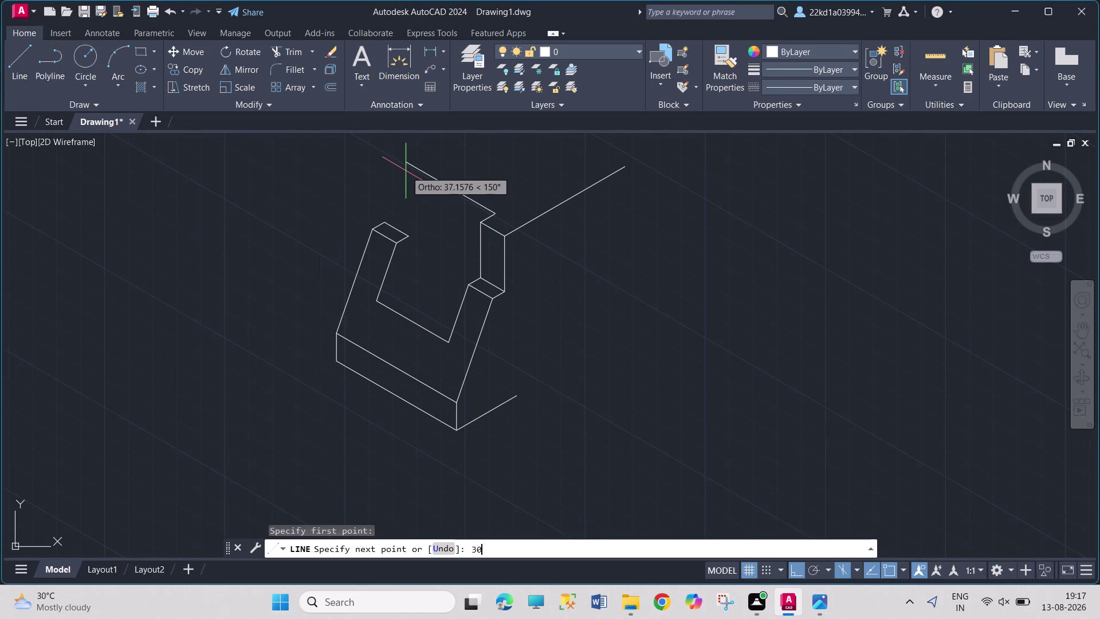
key(Return)
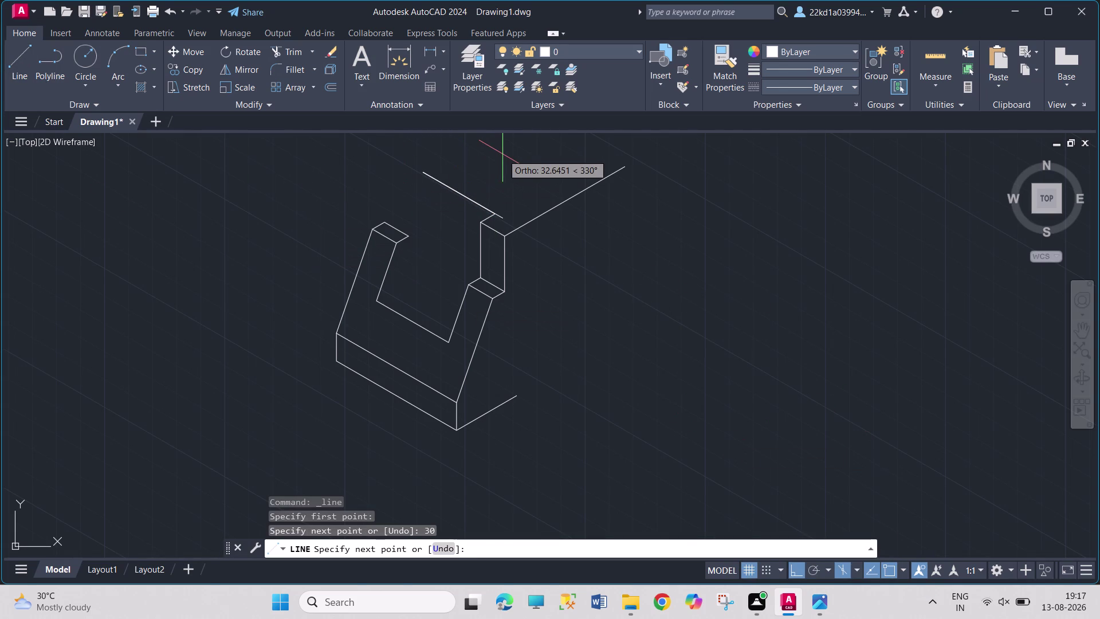
key(F5)
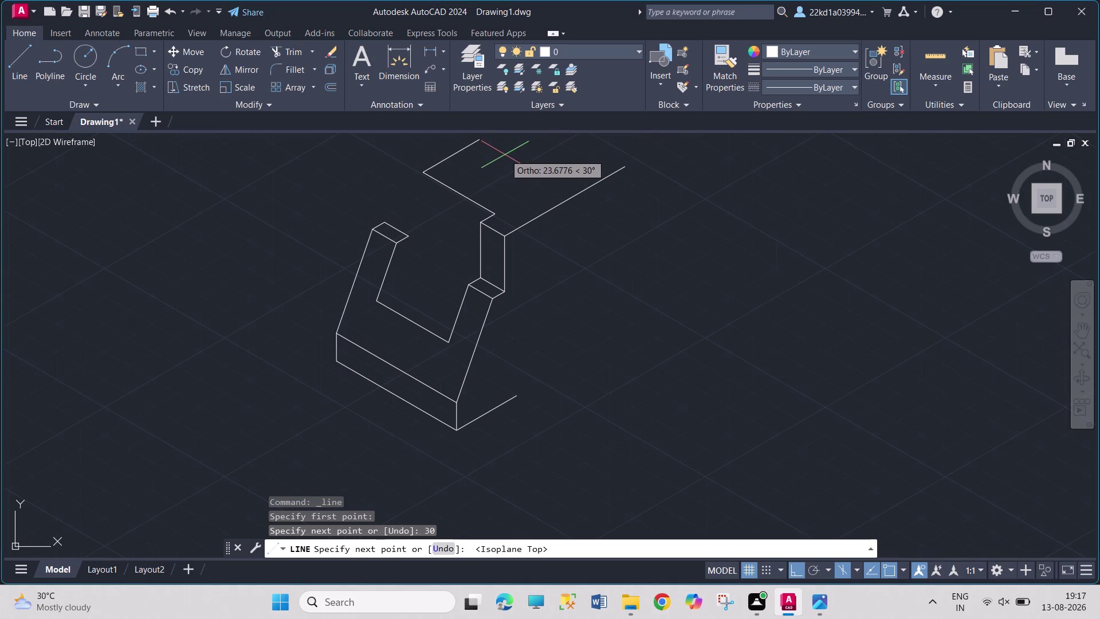
key(5)
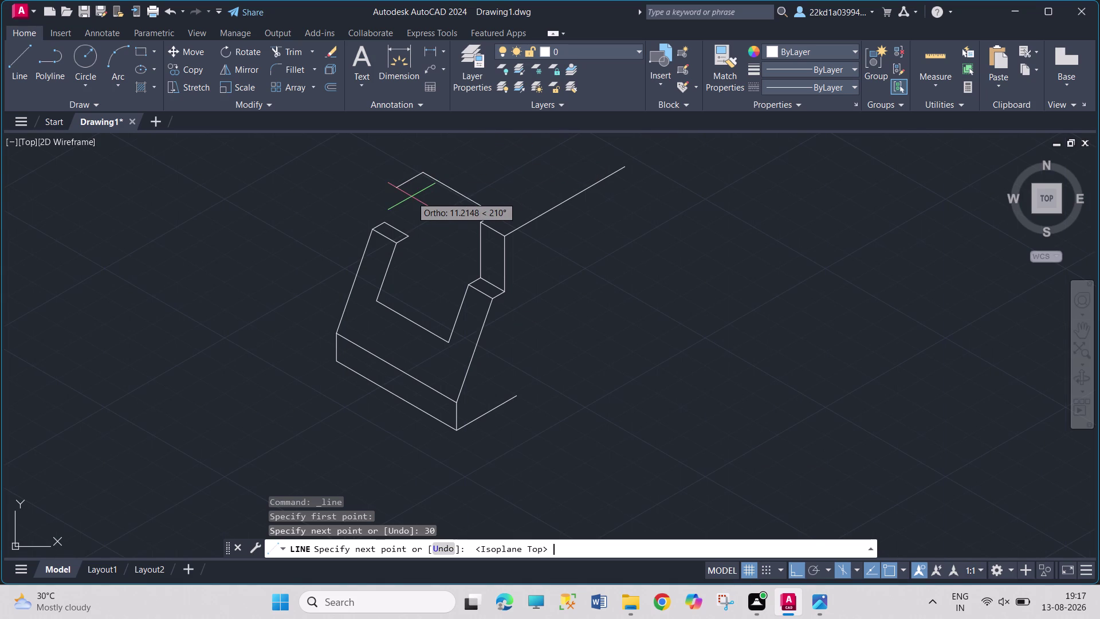
key(Return)
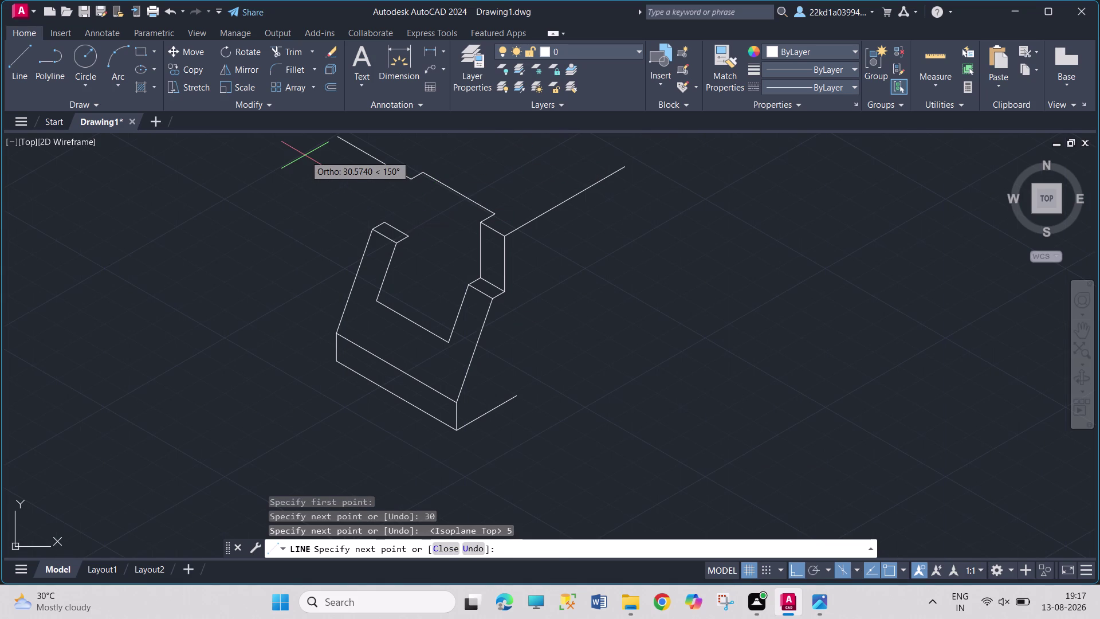
text(10)
key(Return)
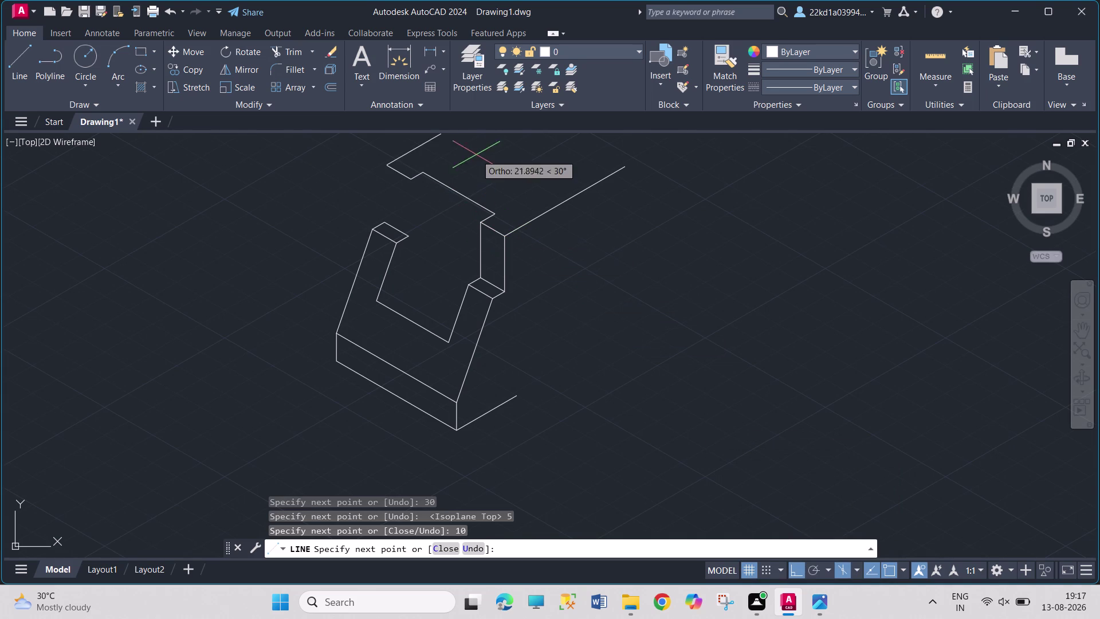
text(10)
key(Return)
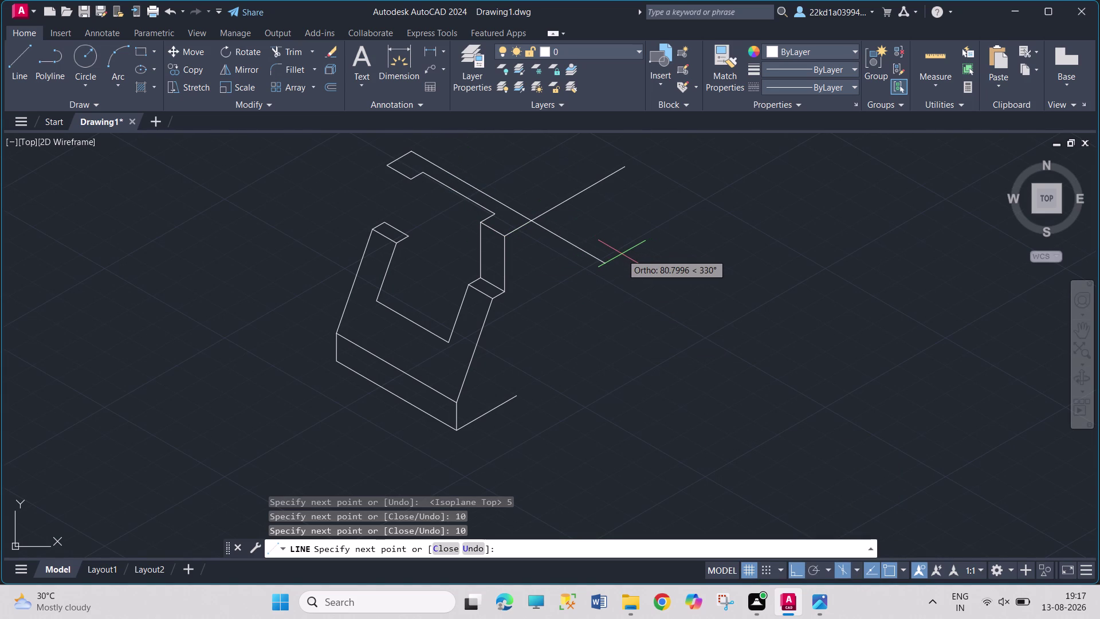
text(50)
key(Return)
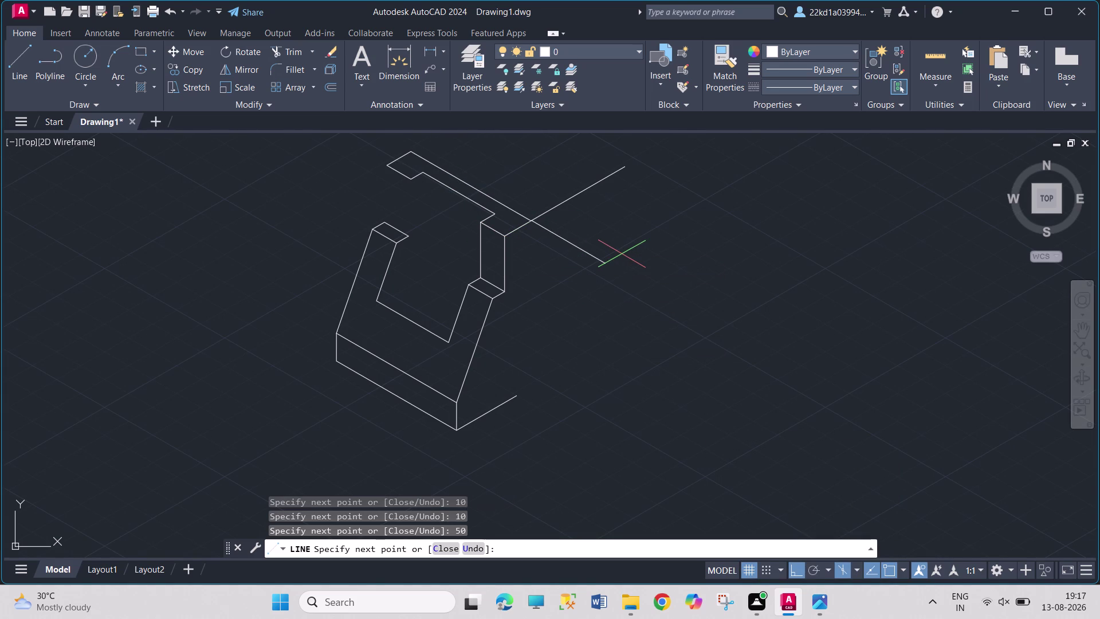
key(Escape)
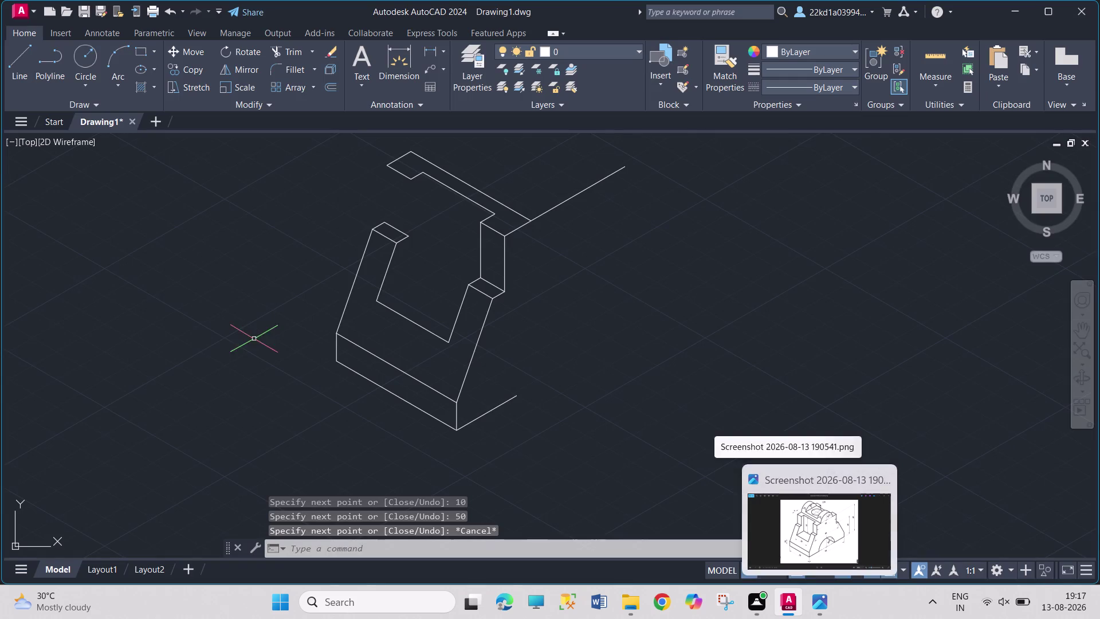
Connect the left post's two top corners to the back wall with two lines.
click(17, 67)
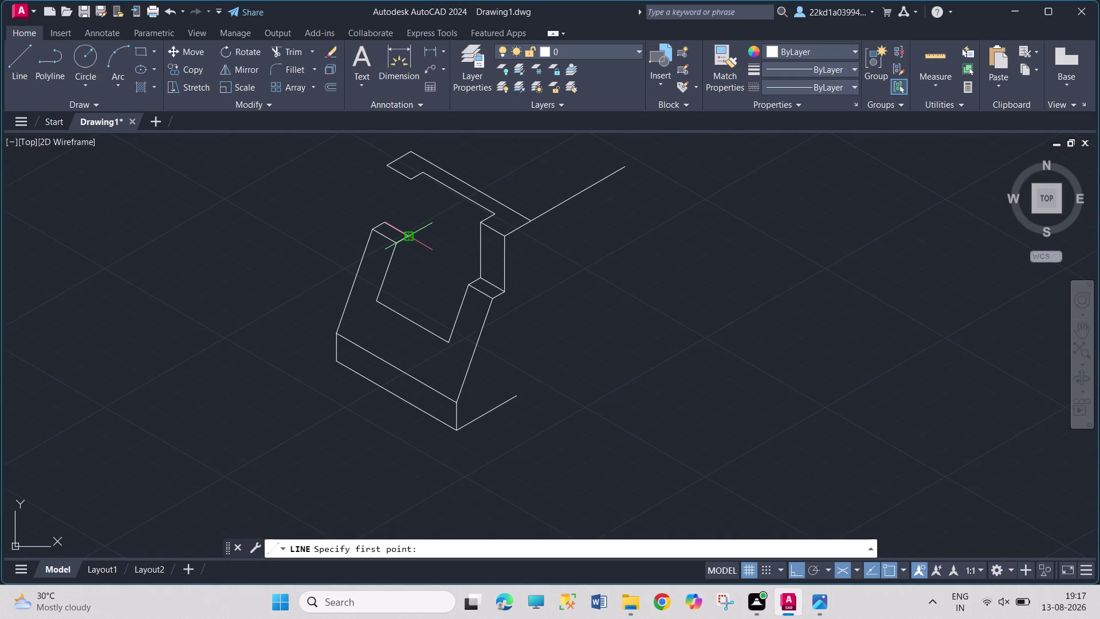
click(406, 238)
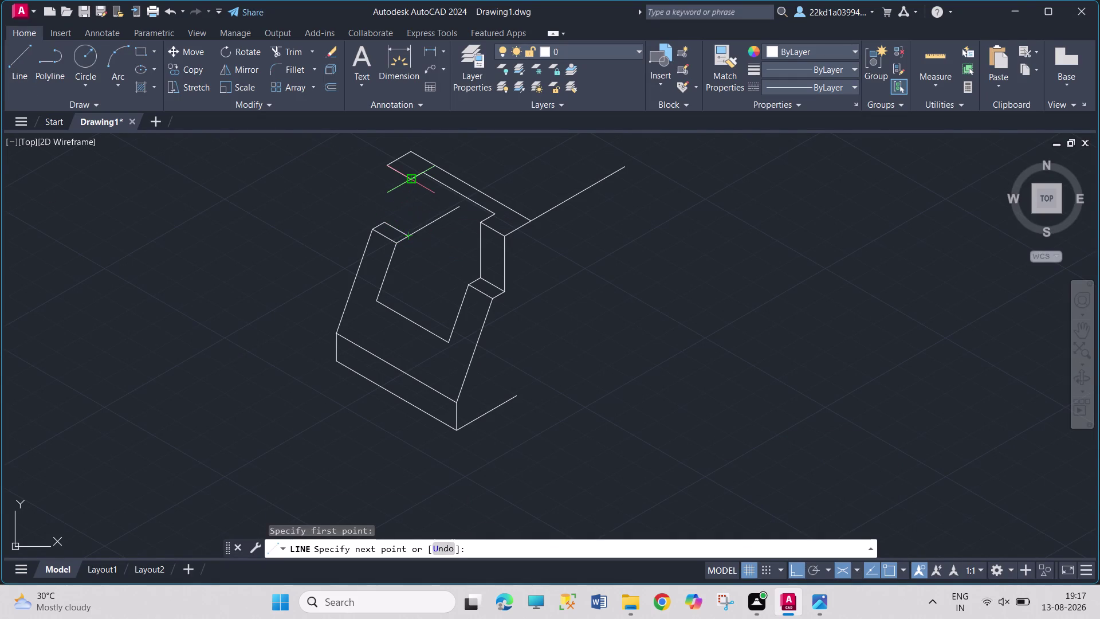
click(410, 179)
key(Escape)
click(14, 70)
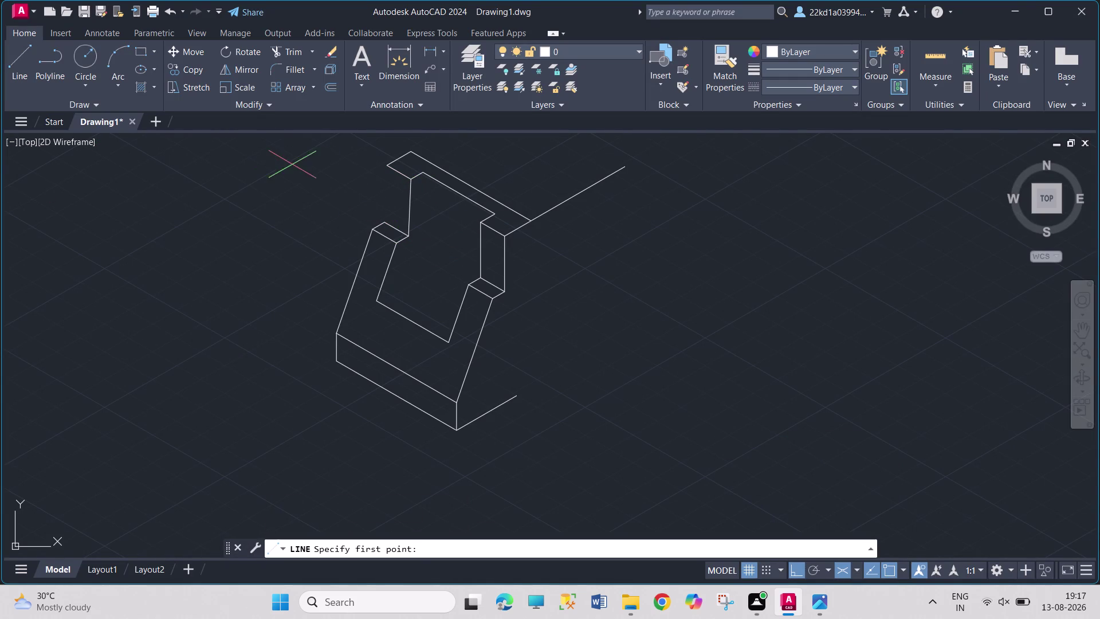
click(389, 220)
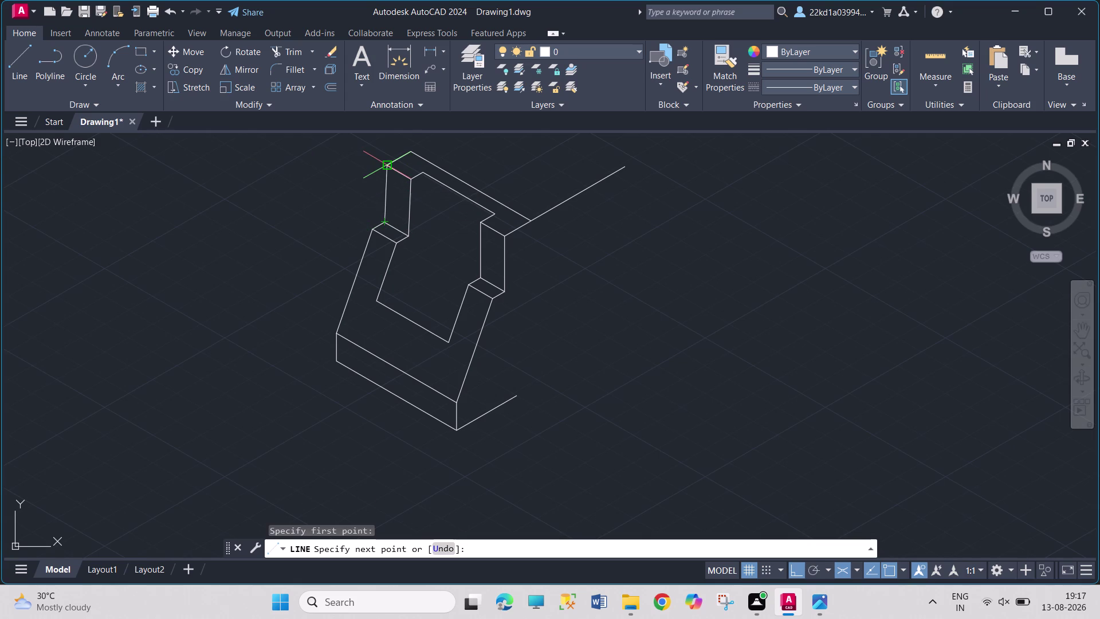
click(385, 169)
key(Escape)
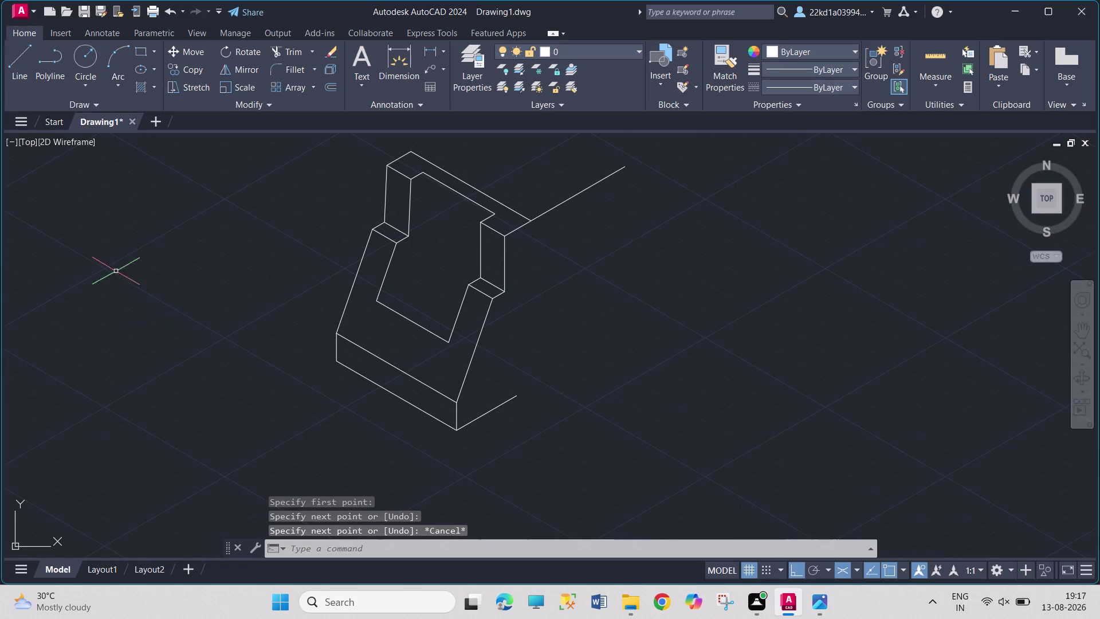
Draw a long guide line from the inner floor's left corner diagonally back.
click(11, 62)
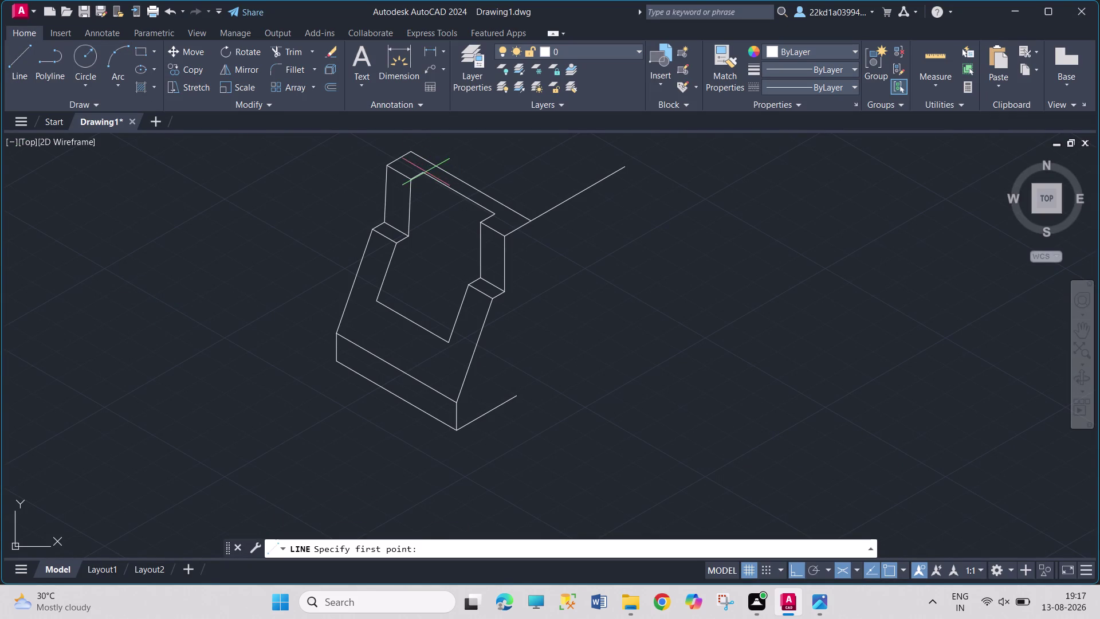
click(380, 298)
click(533, 177)
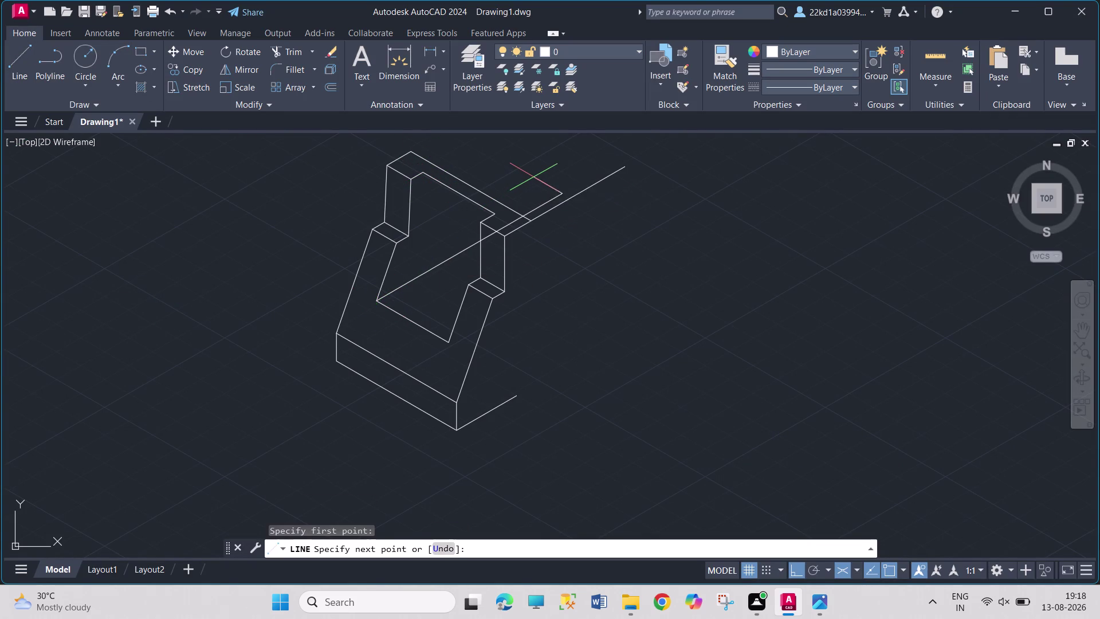
key(Escape)
Draw the back wall's inner vertical edge from its top corner down to the floor.
click(25, 56)
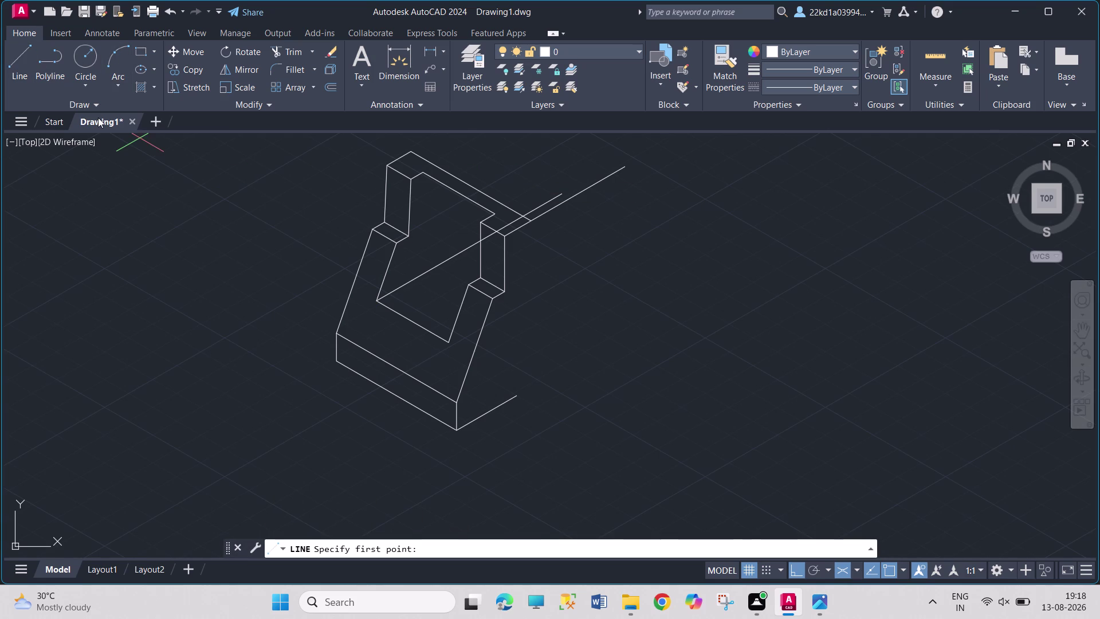
key(F5)
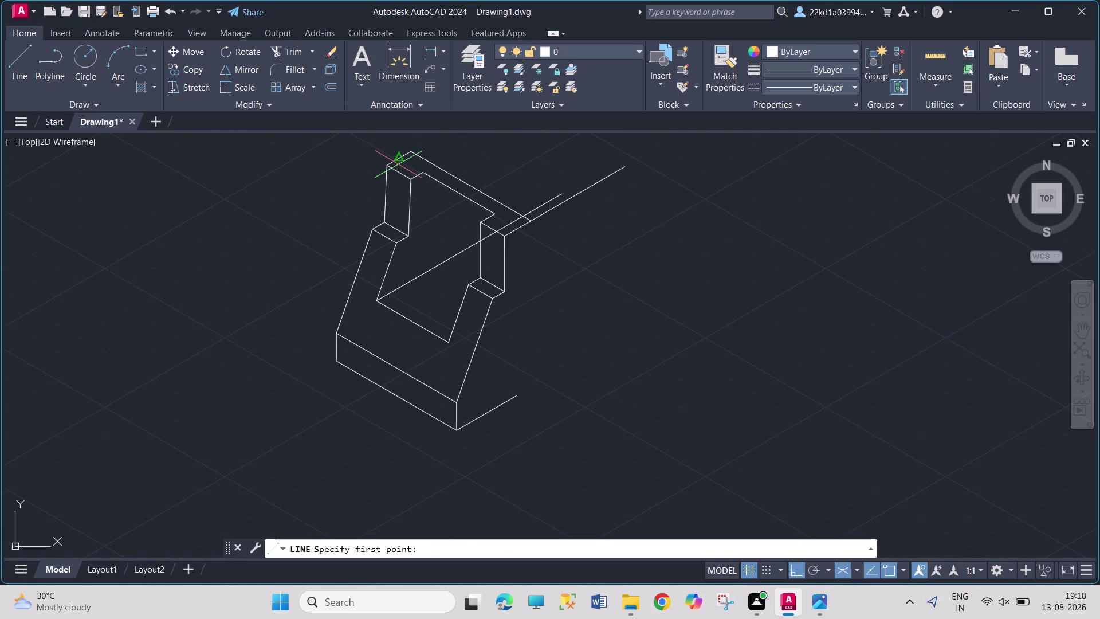
click(427, 172)
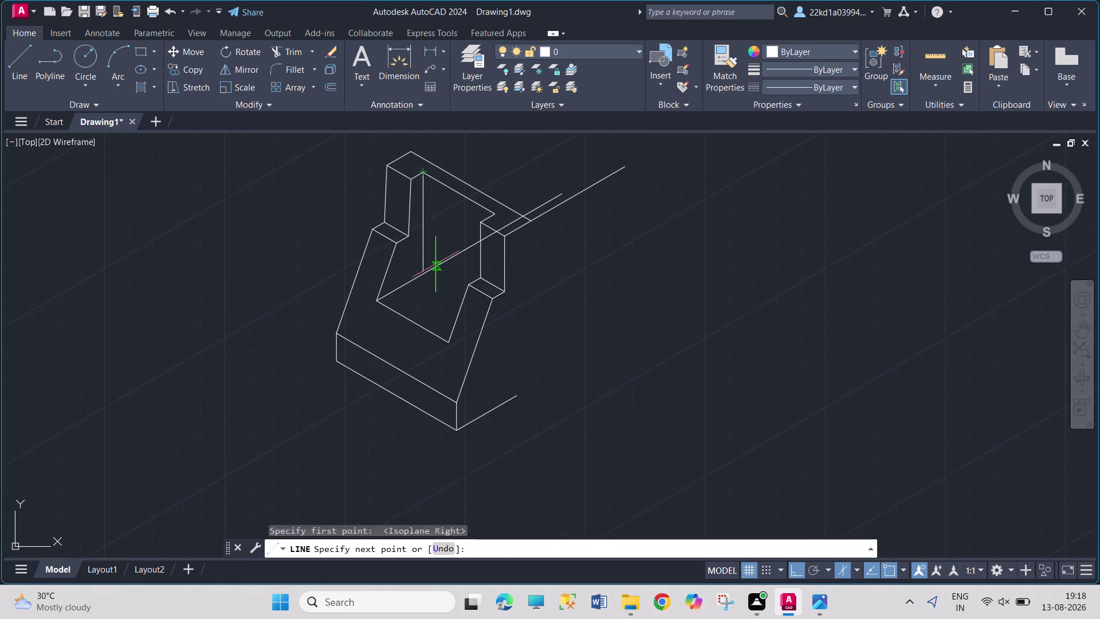
click(423, 295)
key(Escape)
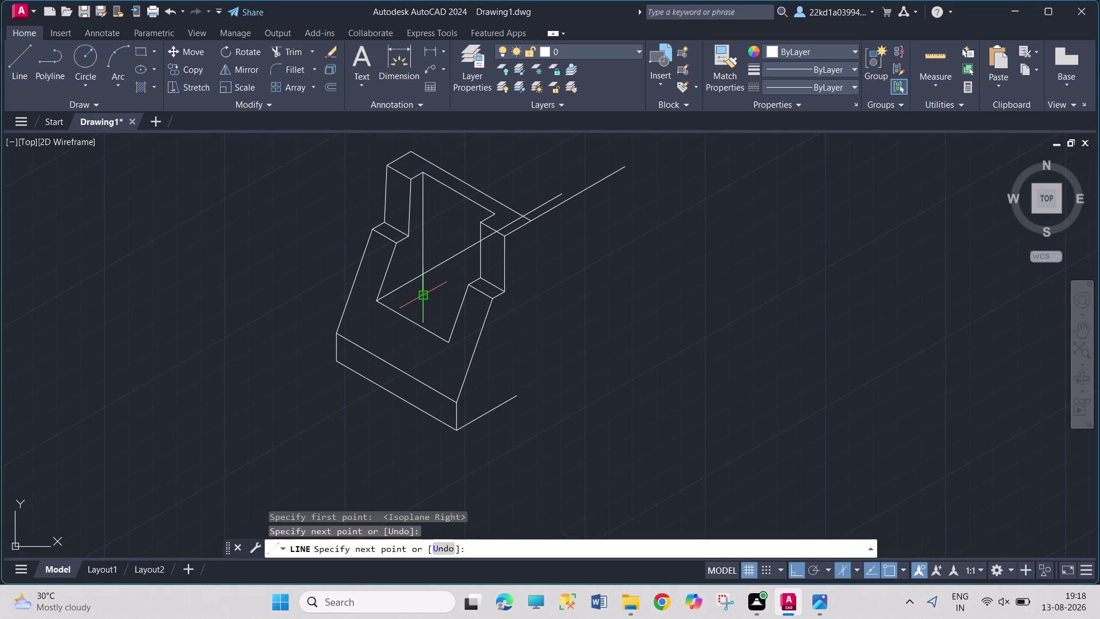
Trim the vertical and diagonal line overhangs and delete the leftover right-side guide lines.
click(284, 55)
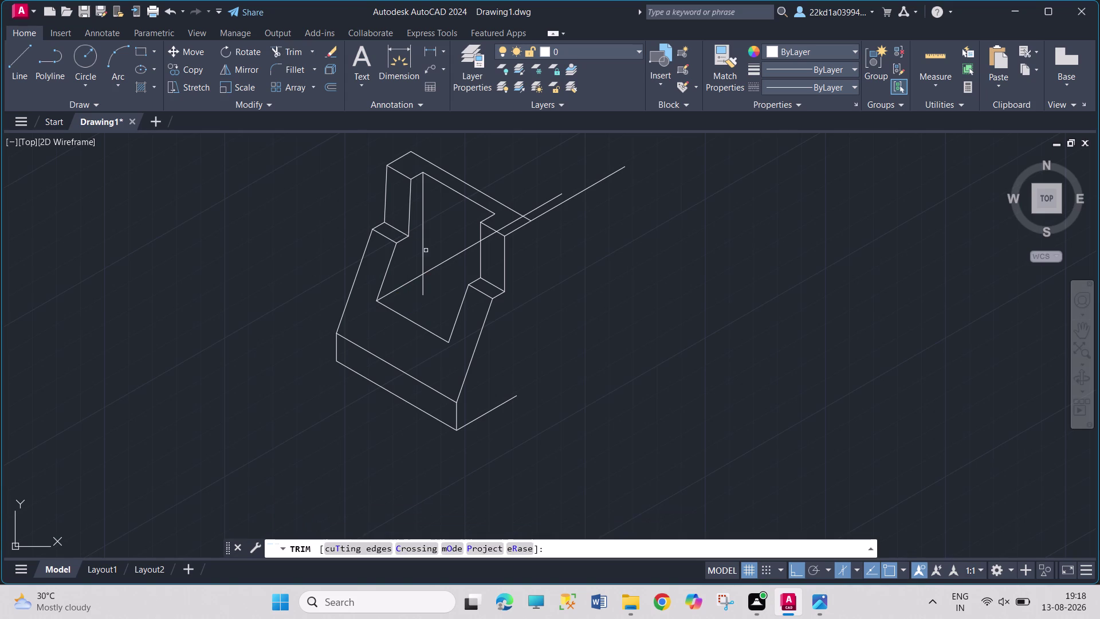
click(436, 270)
click(423, 288)
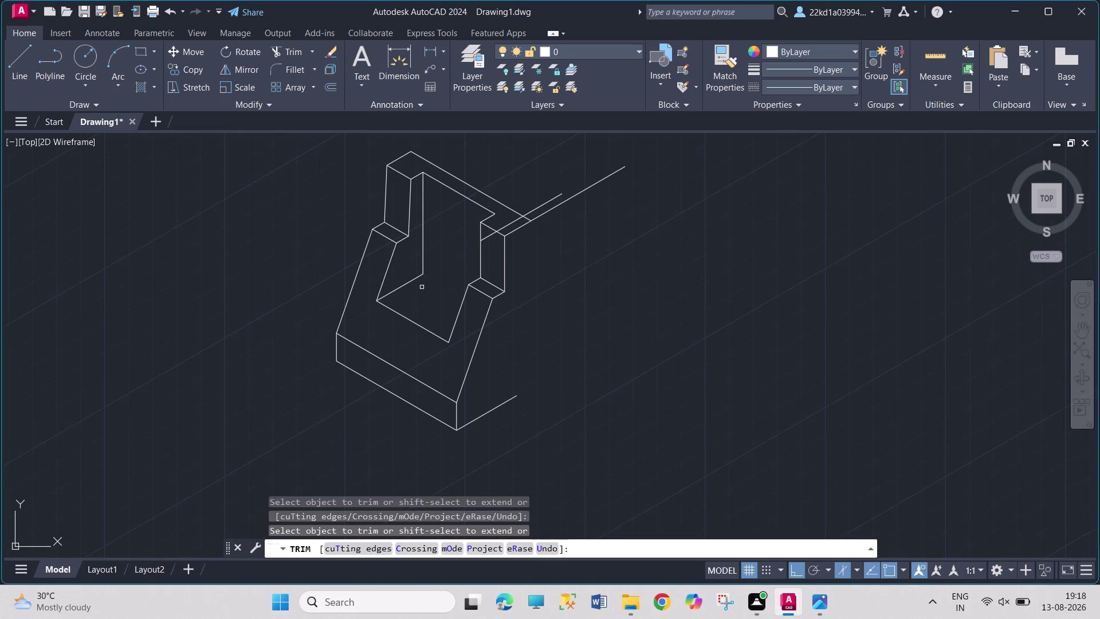
key(Escape)
click(550, 198)
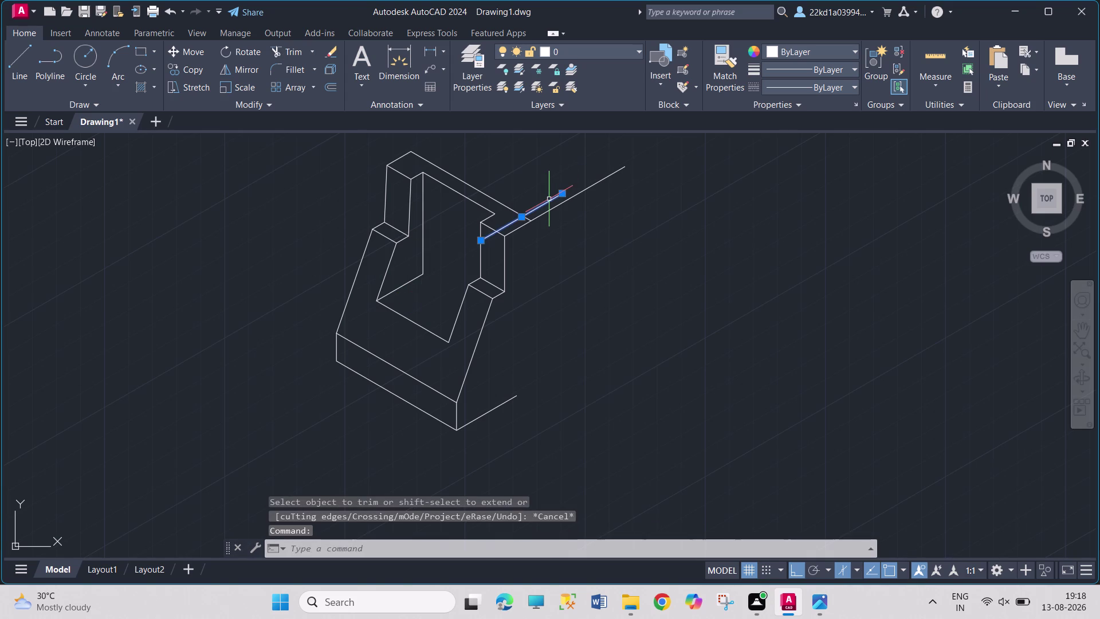
key(Delete)
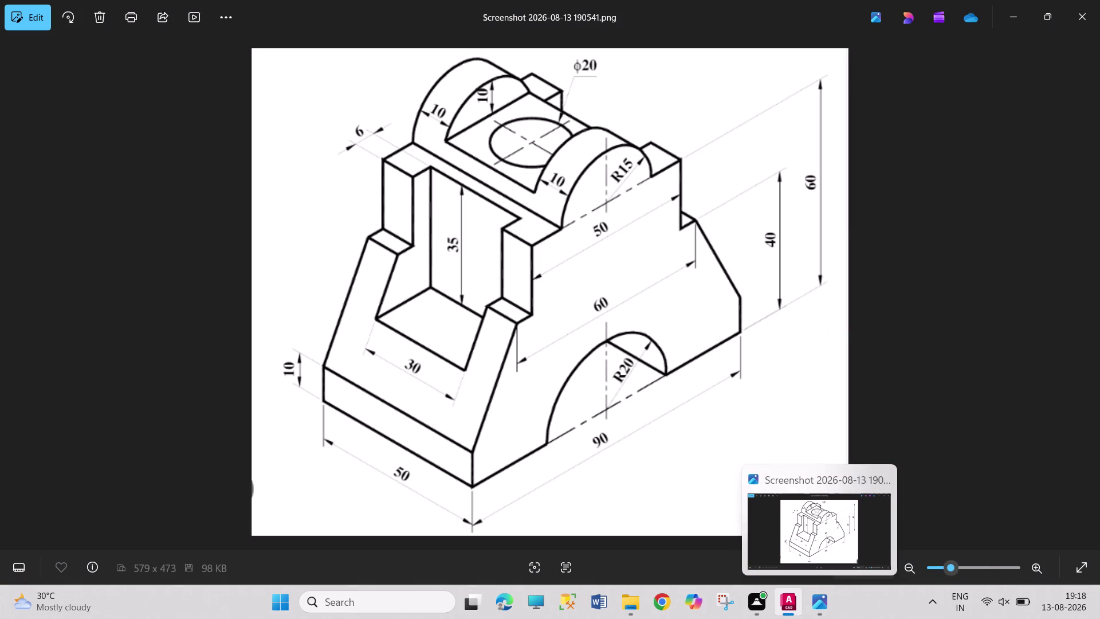
click(15, 65)
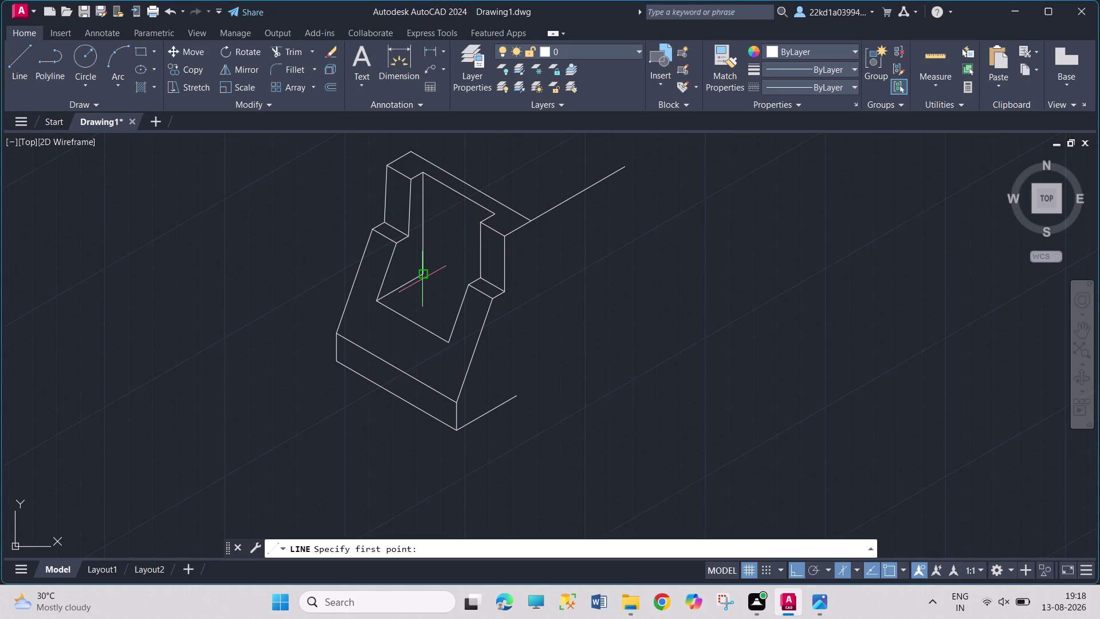
Draw the floor's back edge from the back wall's bottom corner past the right post.
key(F5)
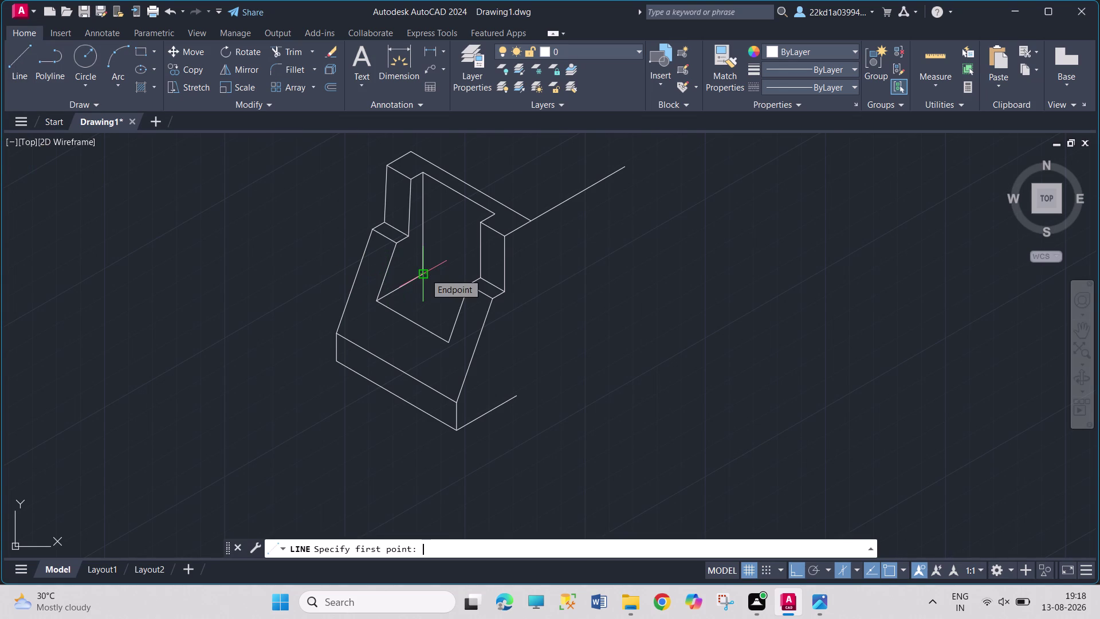
click(423, 270)
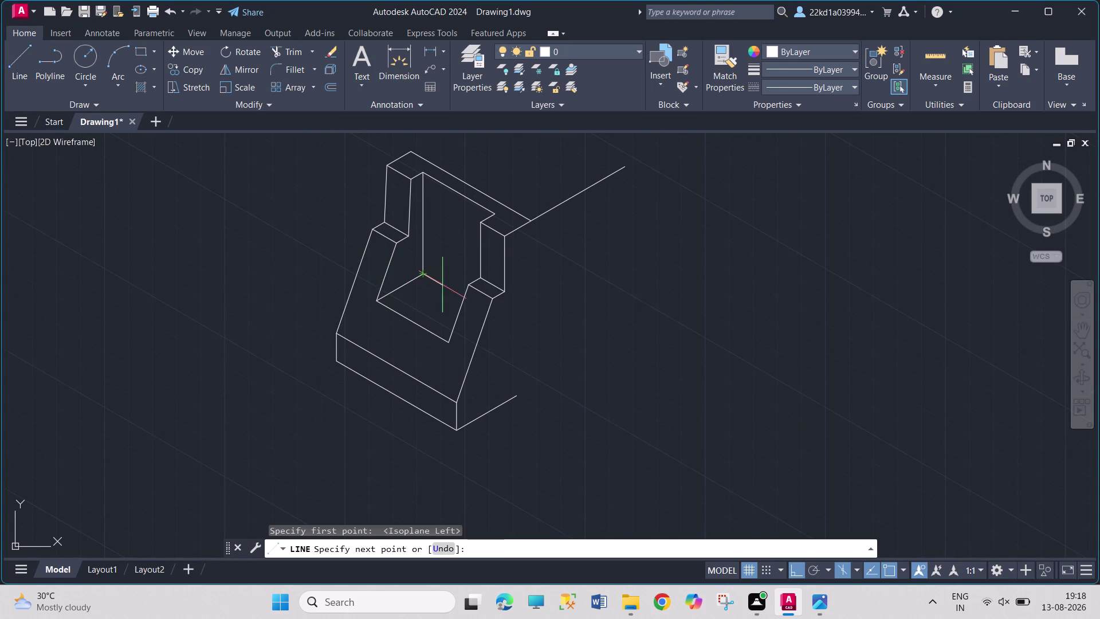
click(519, 329)
key(Escape)
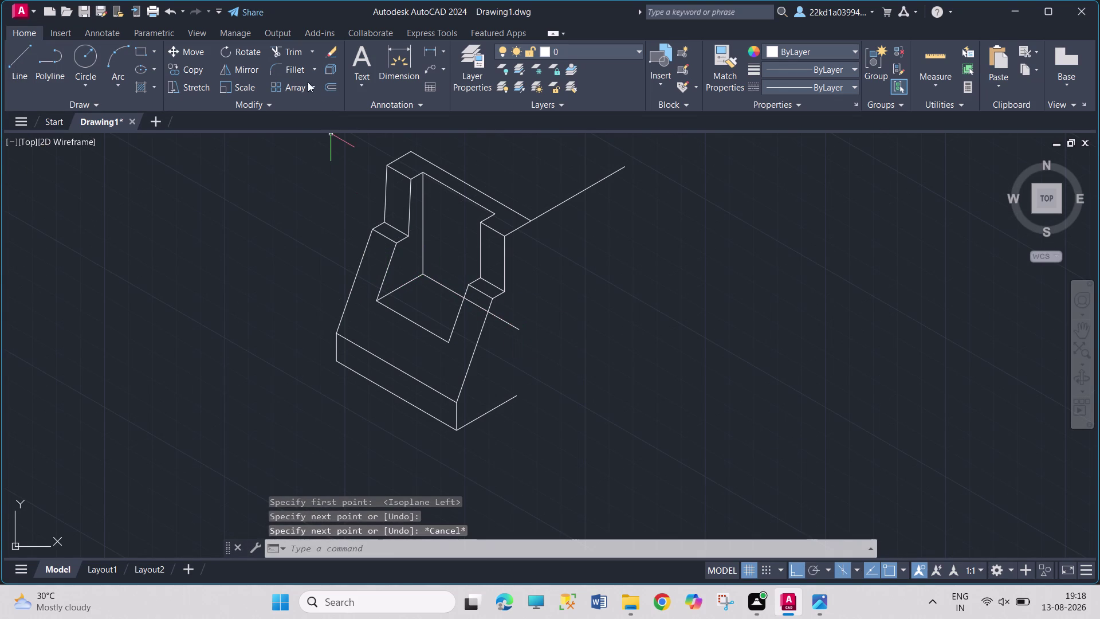
Trim the floor edge's overhang beyond the right post using a fence.
click(290, 55)
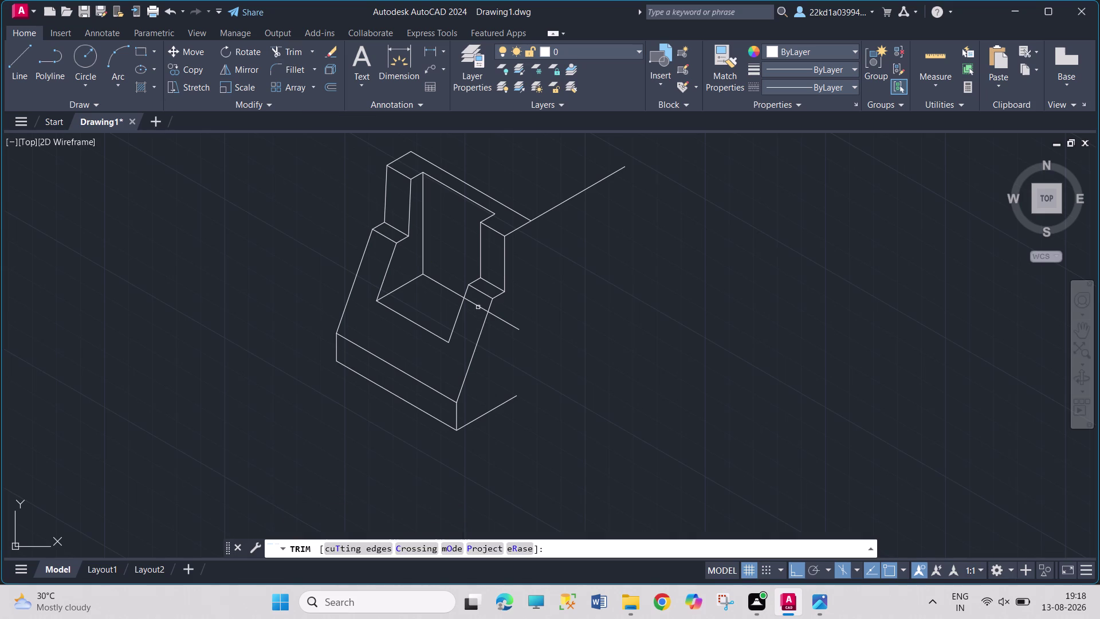
click(478, 305)
click(509, 319)
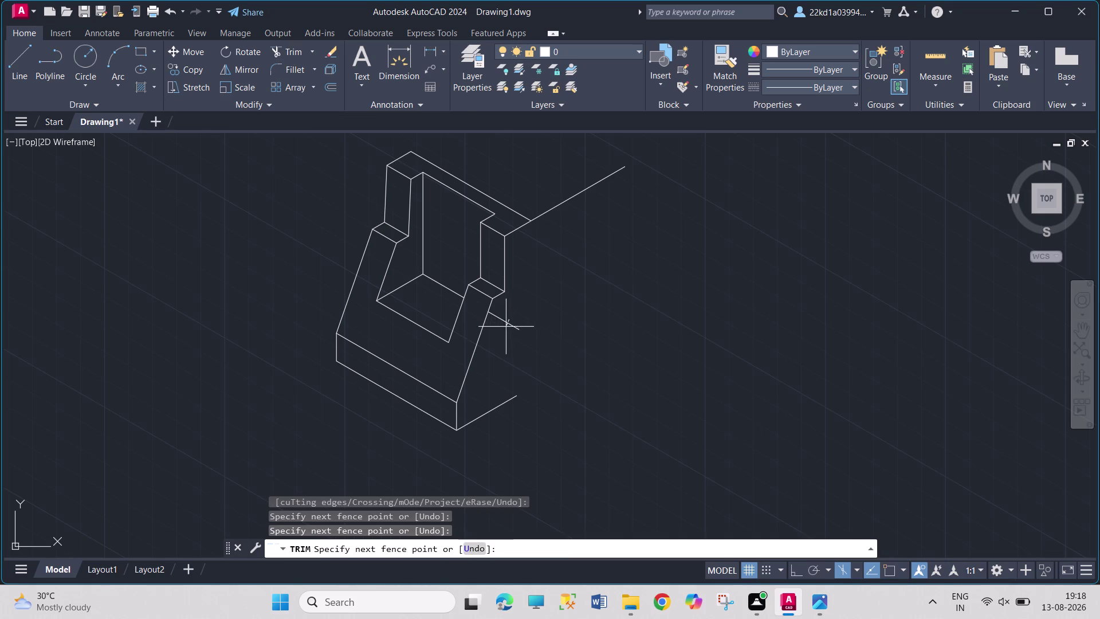
click(506, 326)
key(Escape)
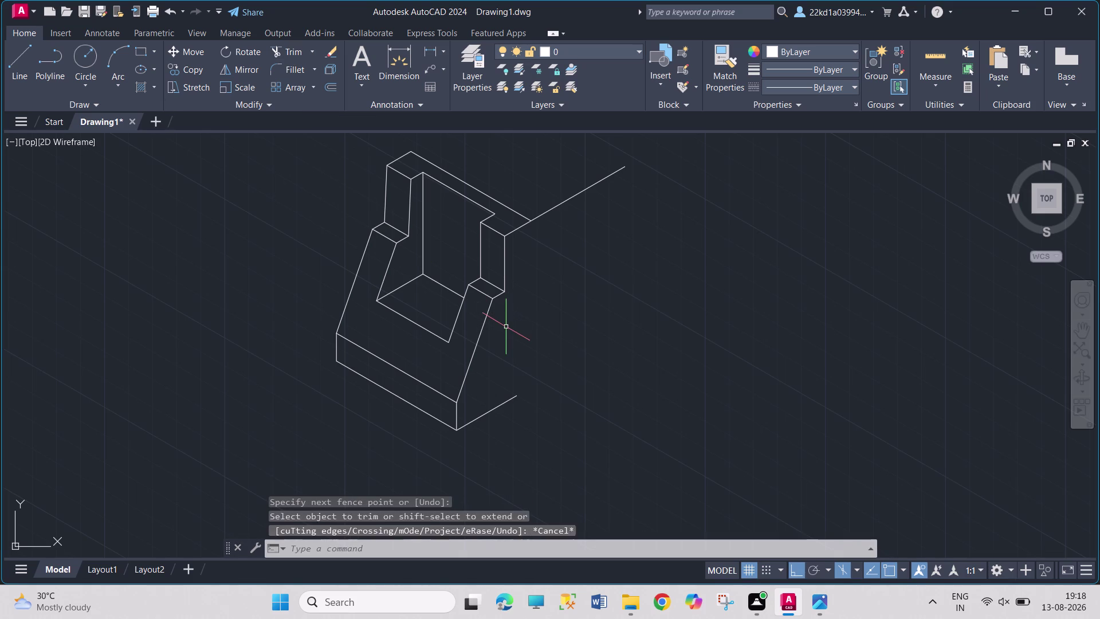
key(Escape)
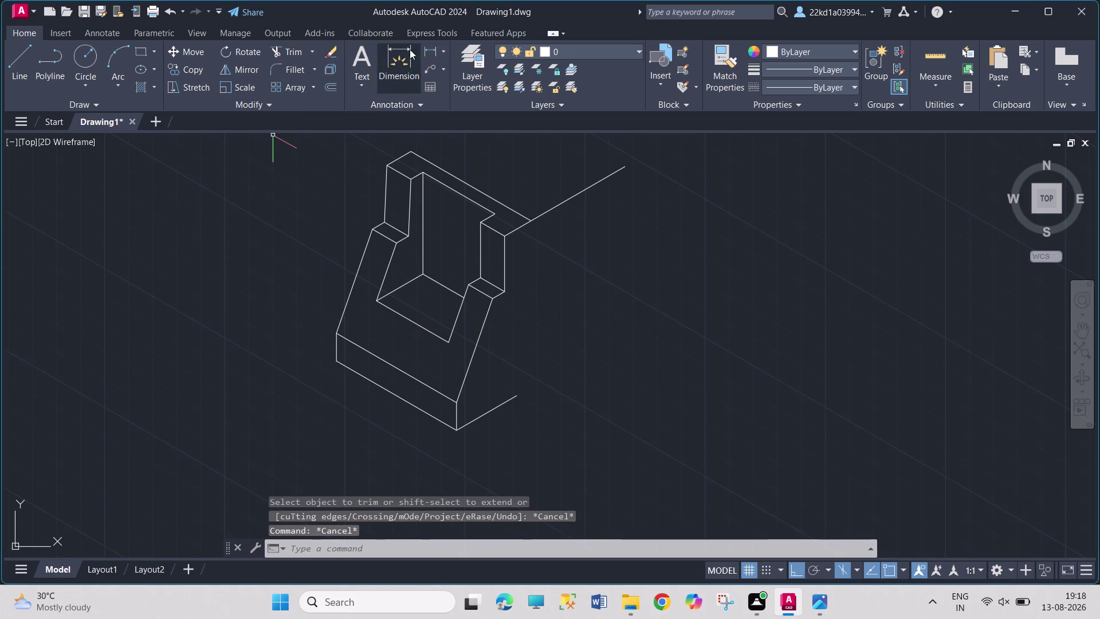
click(396, 61)
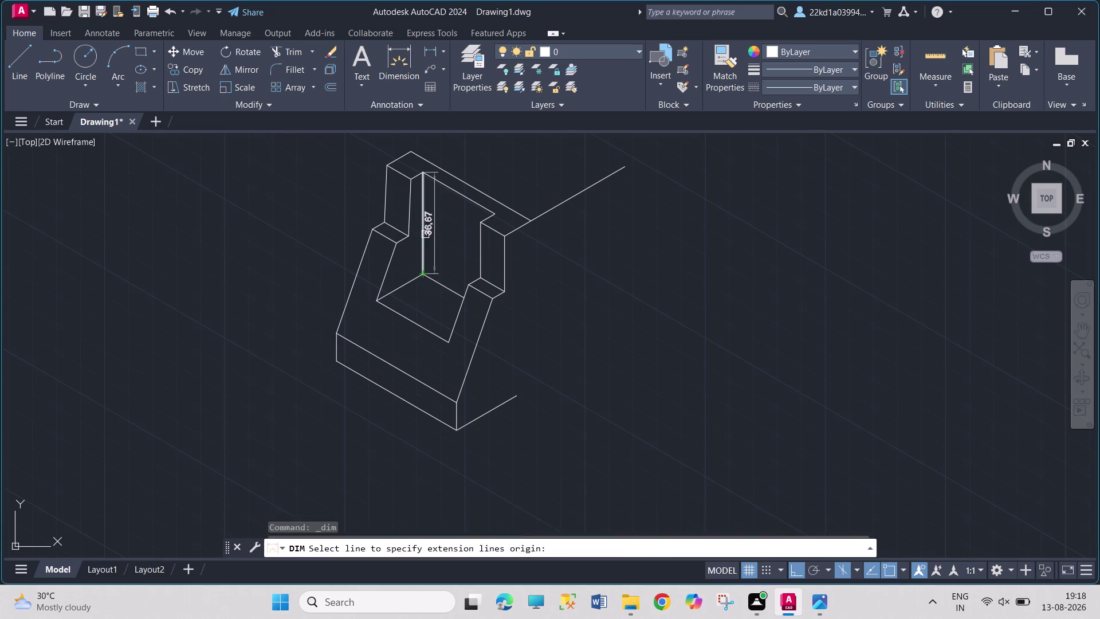
key(Escape)
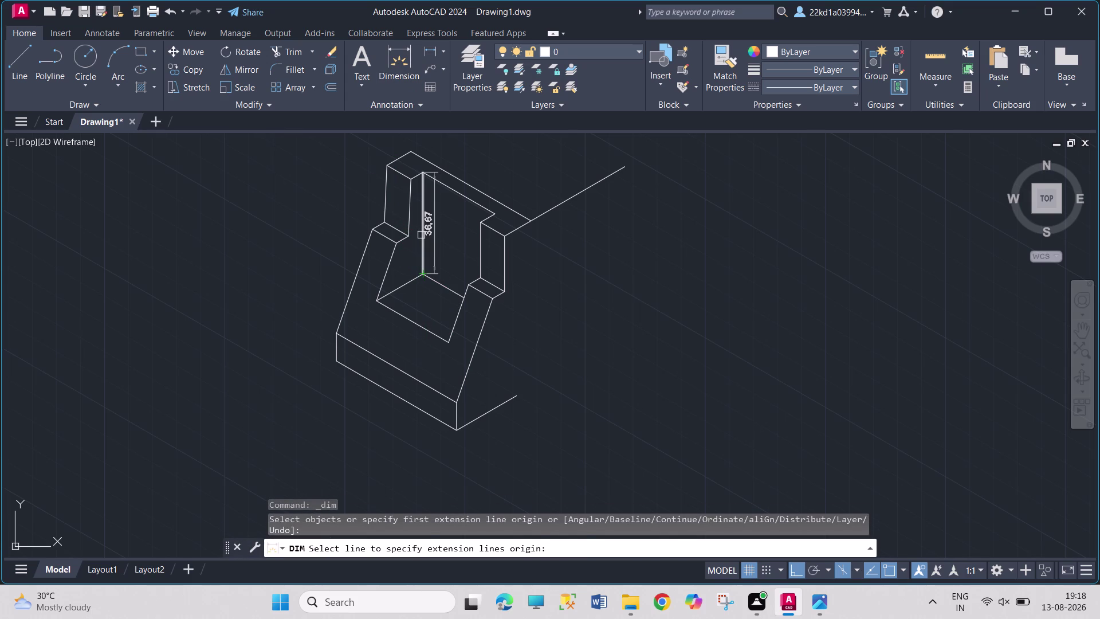
click(446, 48)
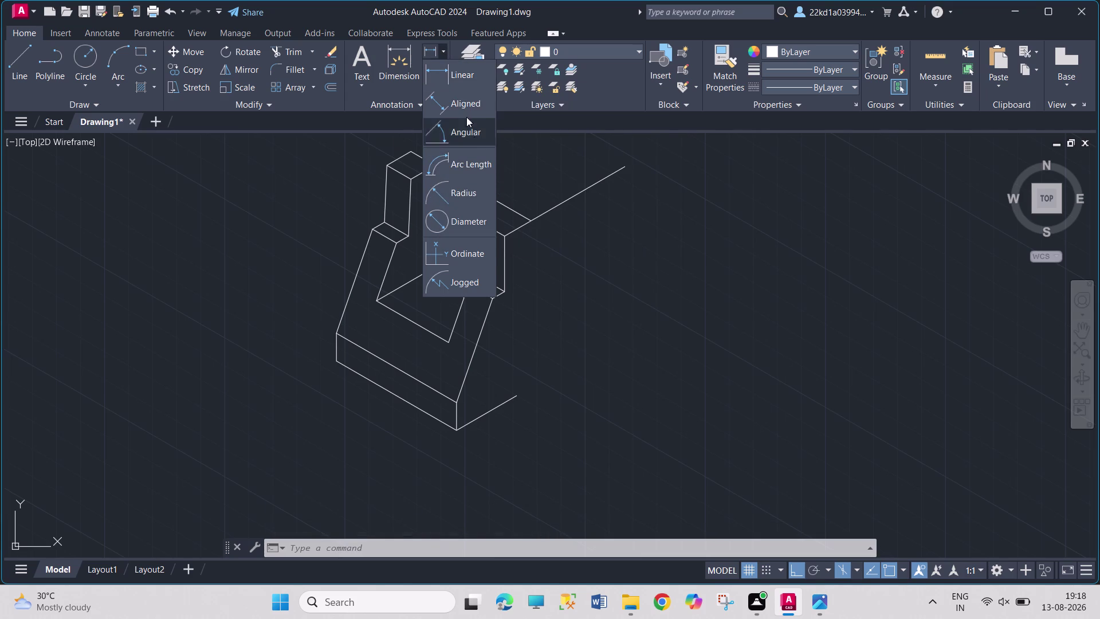
click(464, 110)
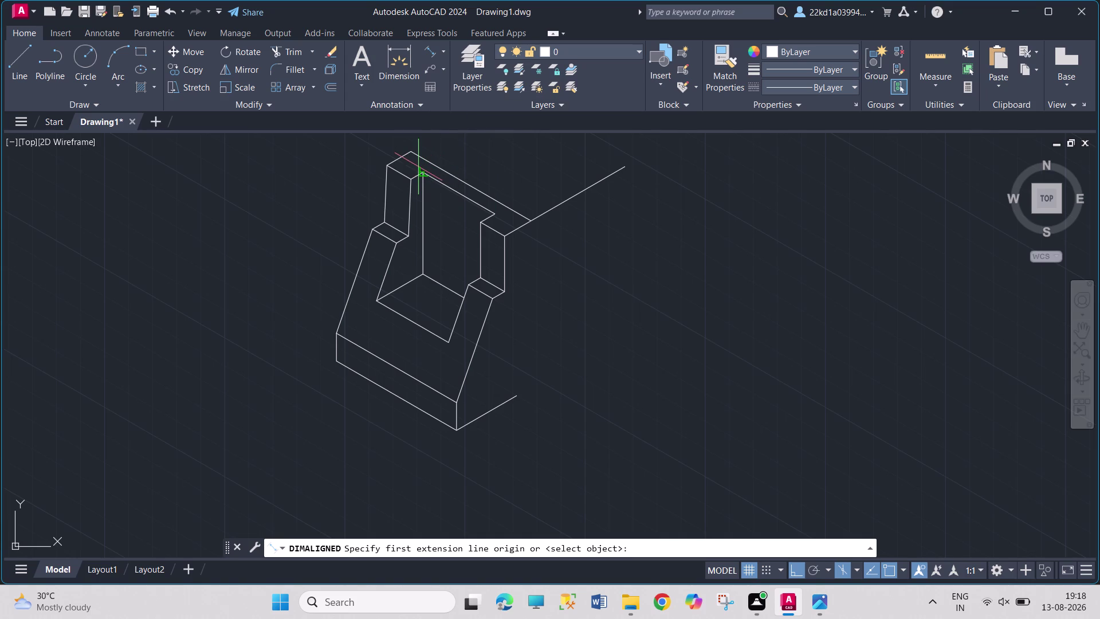
click(422, 274)
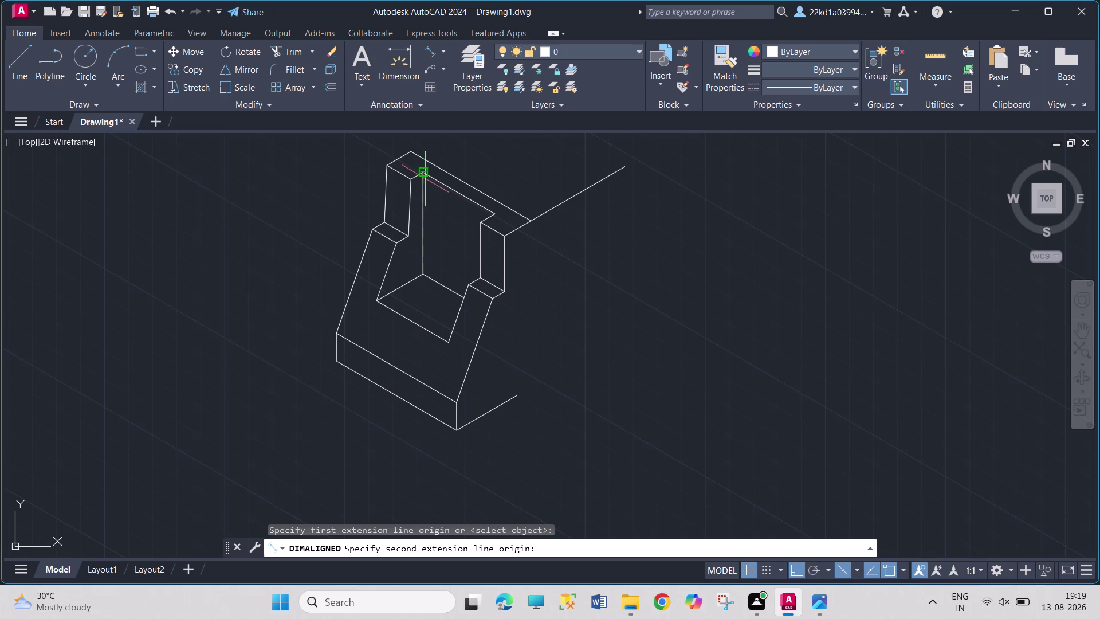
click(425, 175)
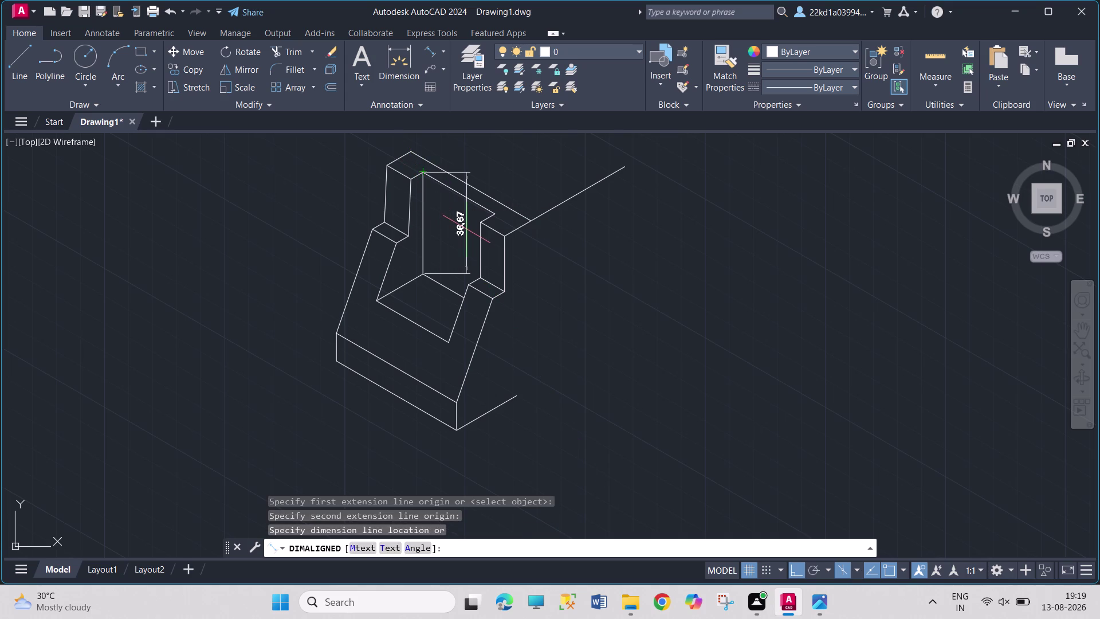
key(Escape)
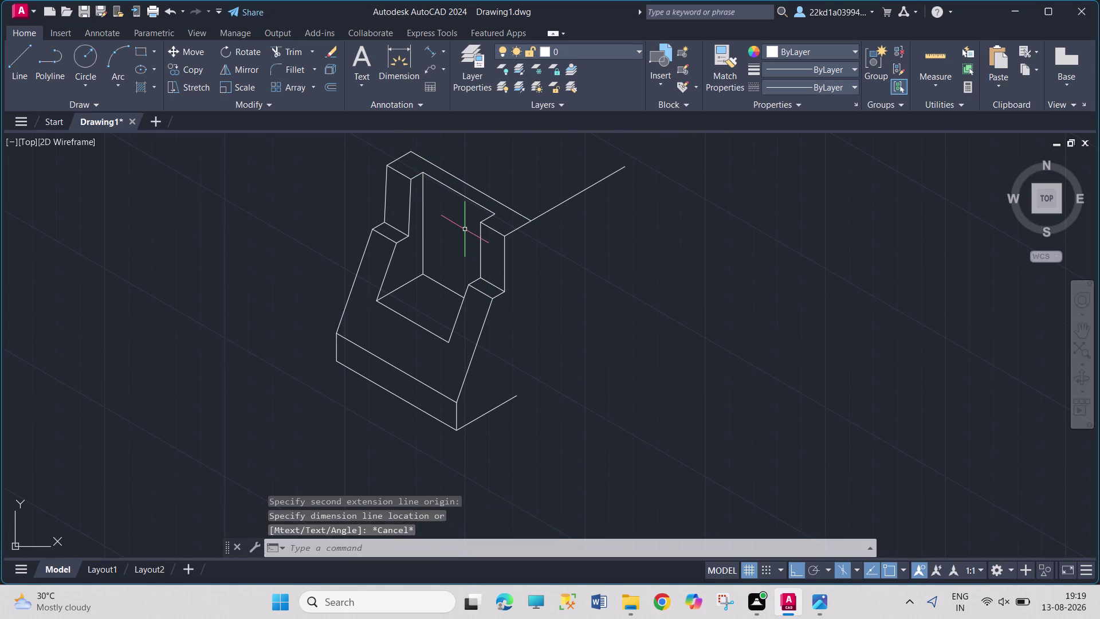